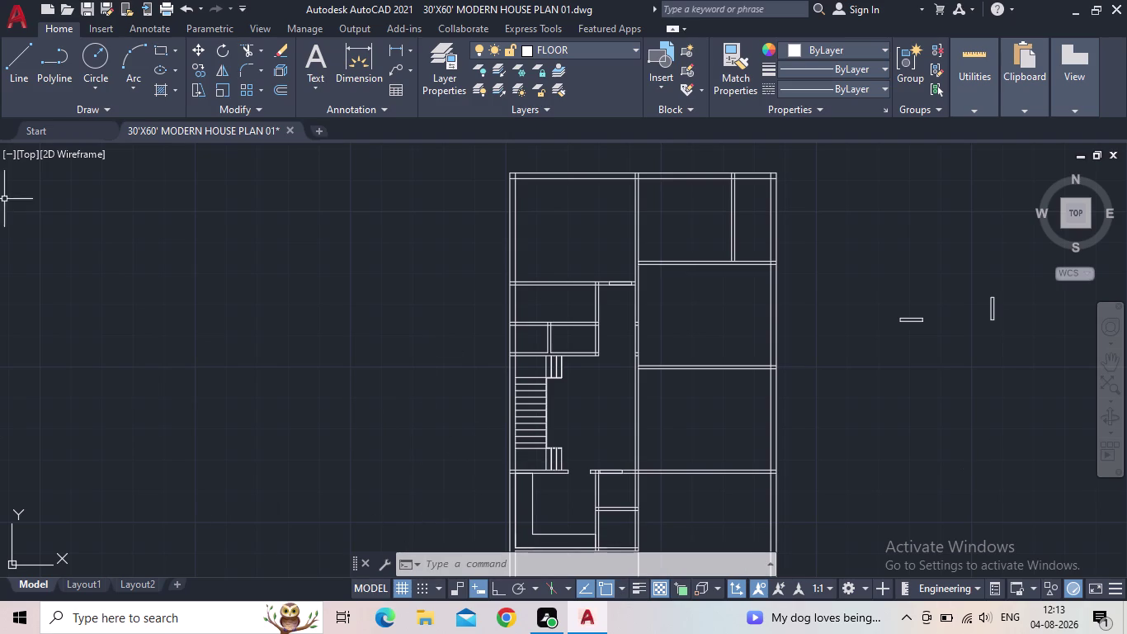
Start TRIM and fence-cut the first wall lines beside the staircase.
middle_drag(924, 348, 883, 309)
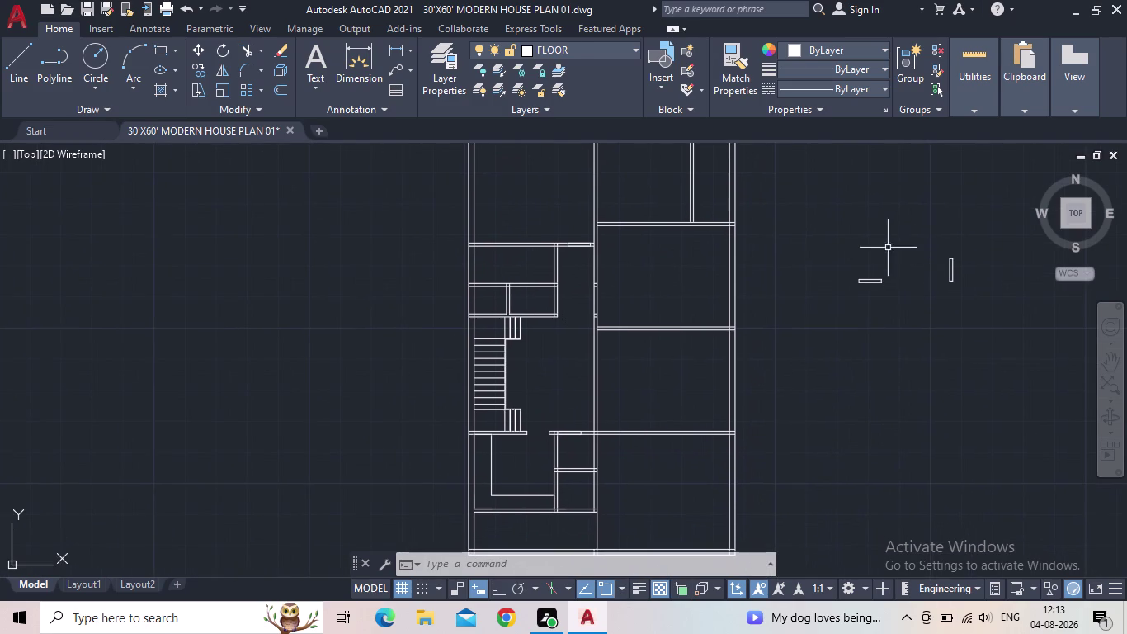
middle_drag(848, 222, 834, 355)
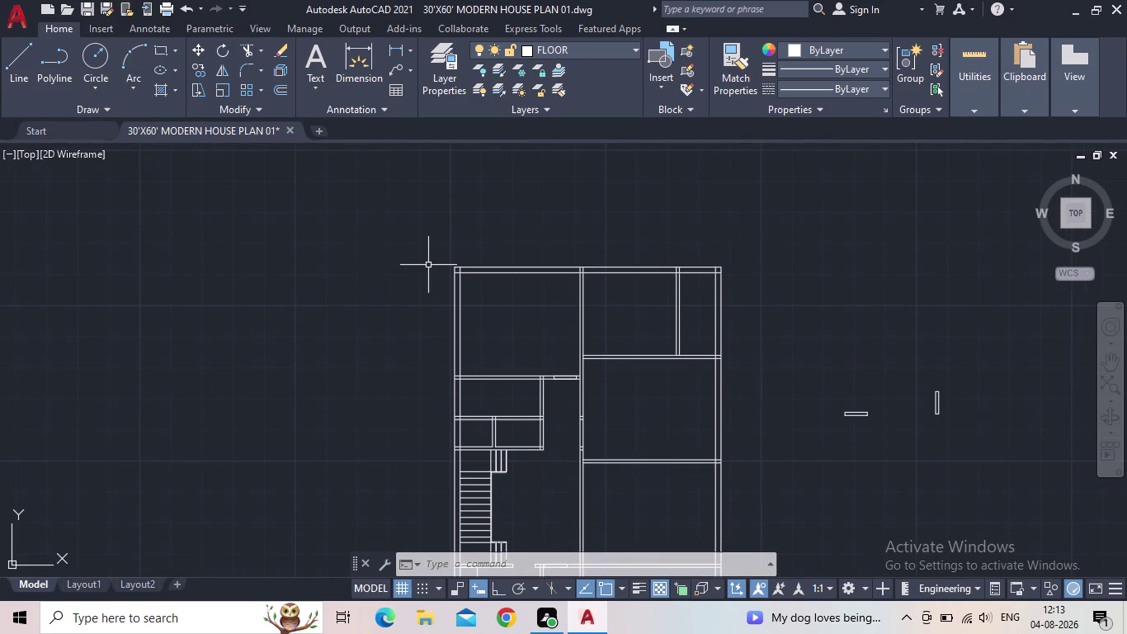
text(TR)
key(Return)
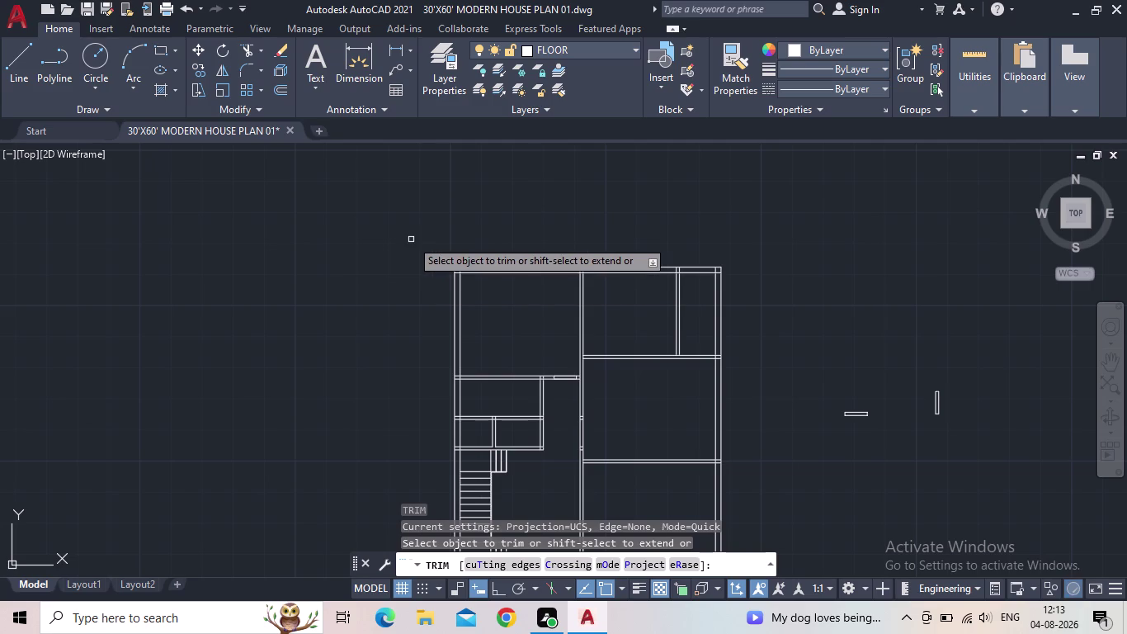
scroll(up, 3)
drag(570, 382, 570, 351)
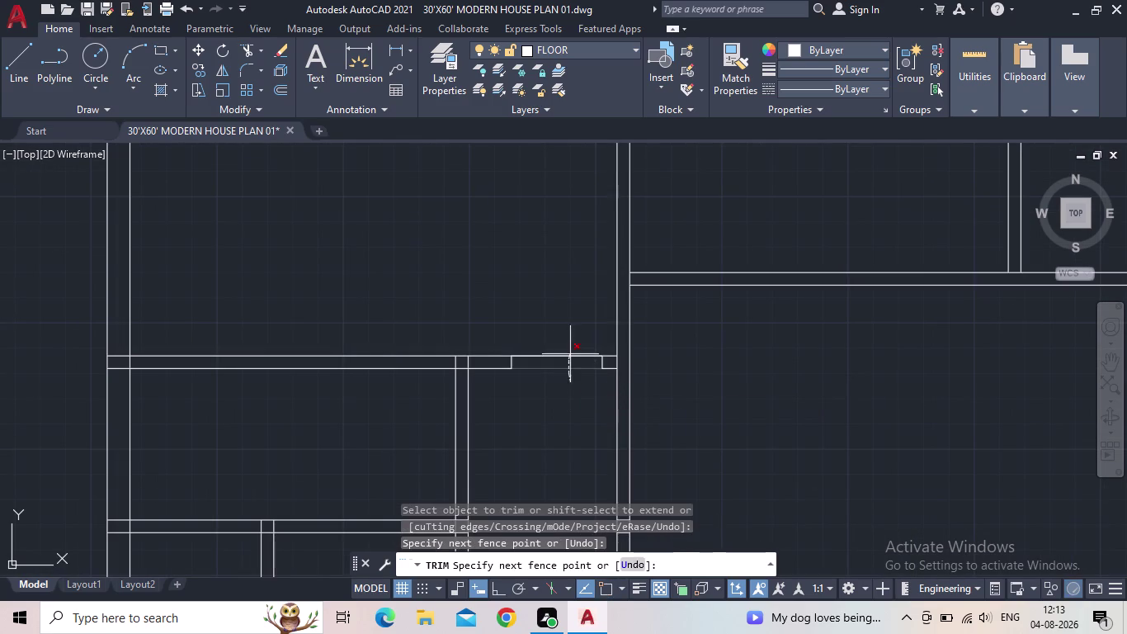
drag(570, 351, 570, 341)
middle_drag(574, 361, 589, 243)
scroll(down, 3)
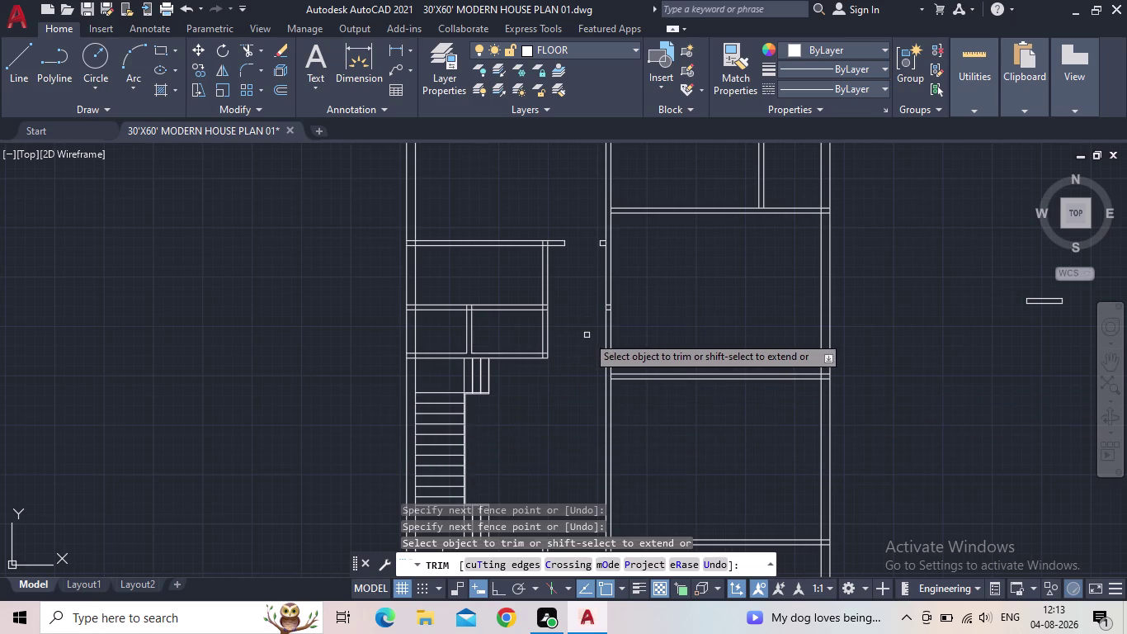
Fence-trim the remaining wall lines to open the doorway beside the staircase.
scroll(up, 3)
drag(603, 327, 648, 325)
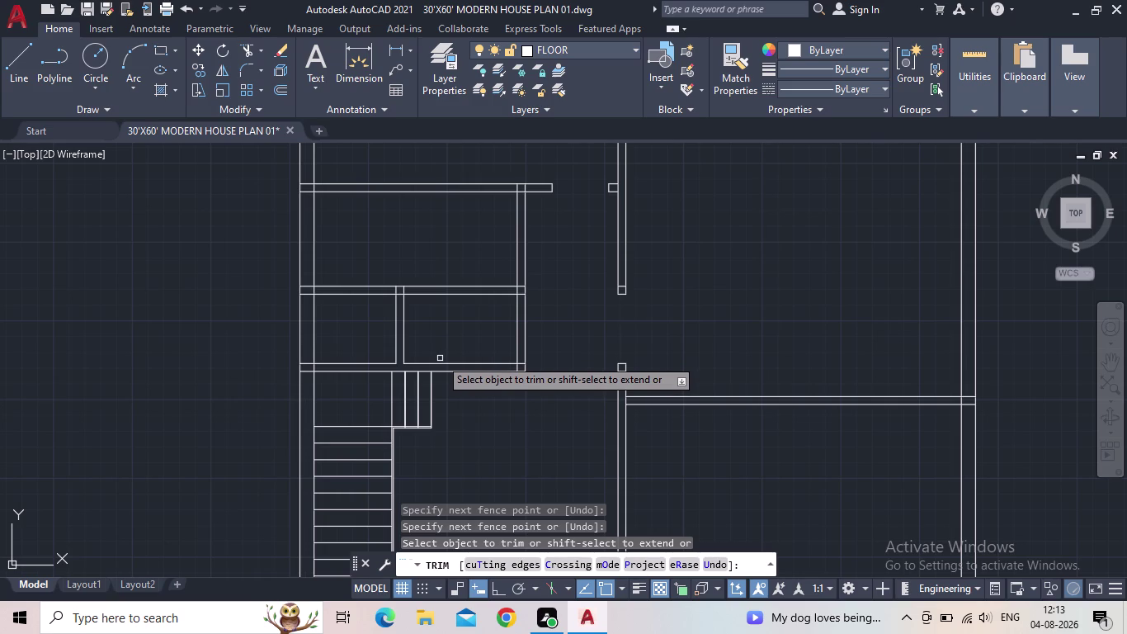
middle_drag(528, 437, 545, 427)
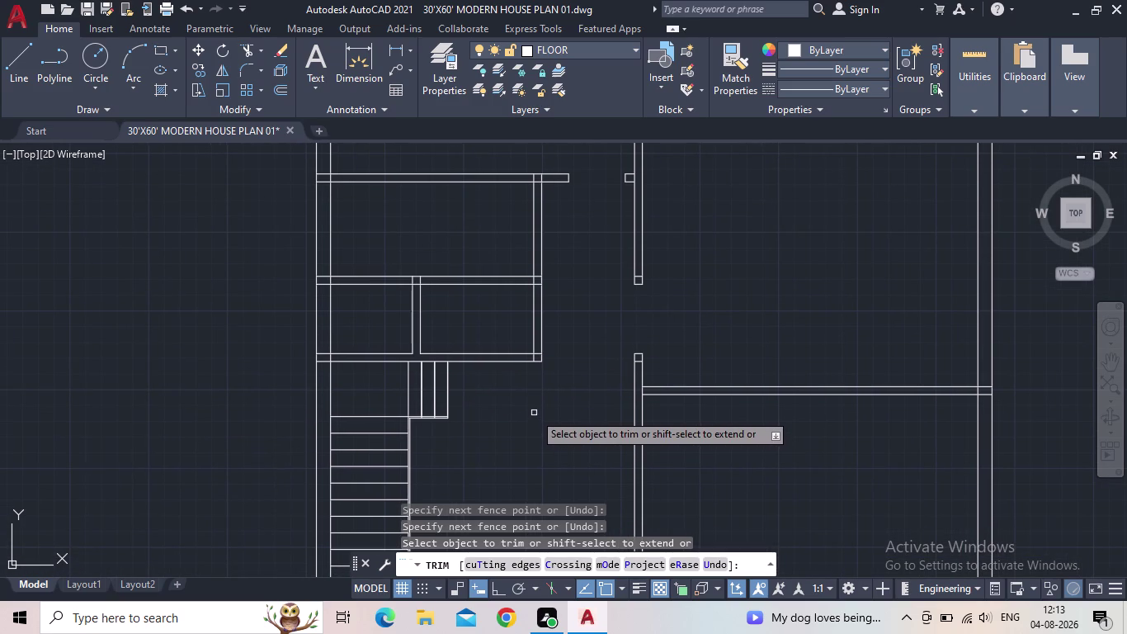
scroll(down, 3)
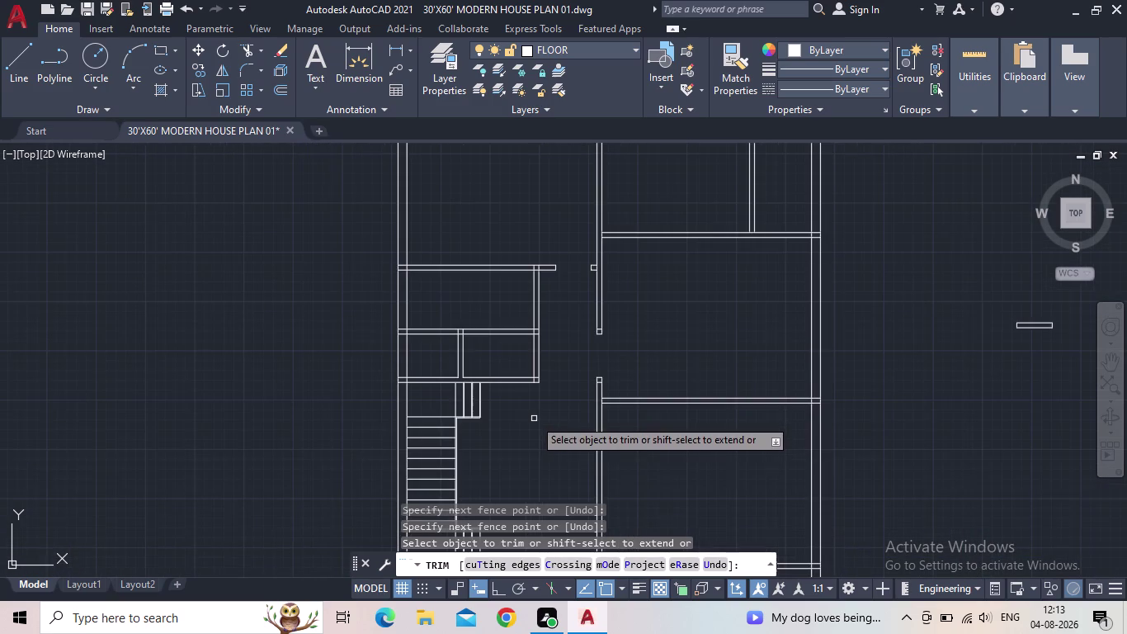
middle_drag(533, 419, 524, 442)
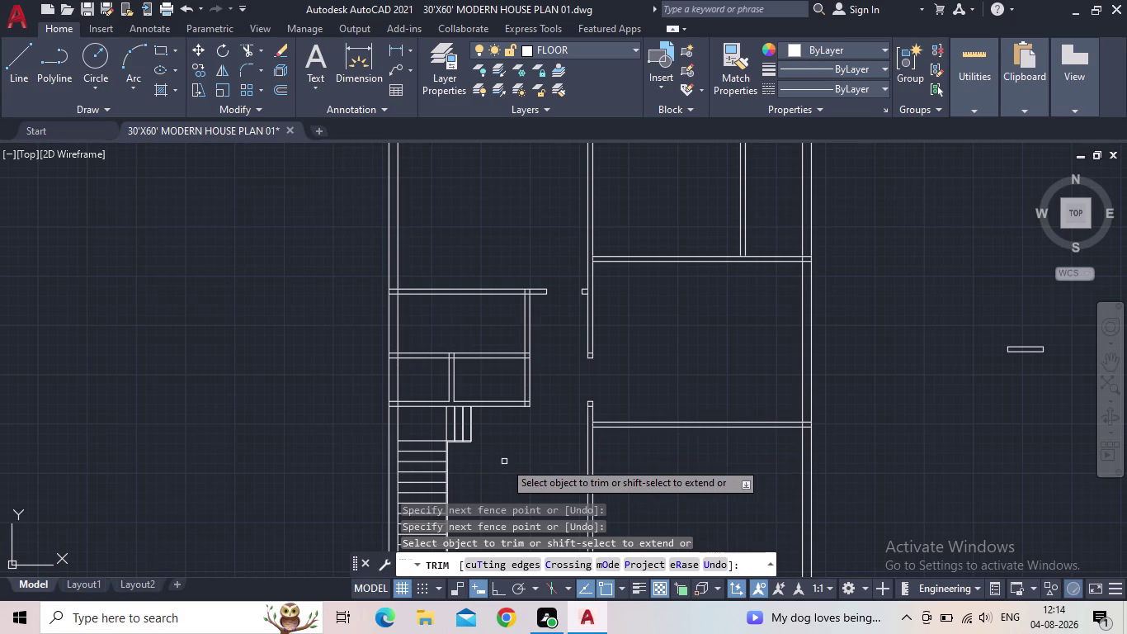
Fence-trim the wall lines near the upper rooms to open another doorway.
middle_drag(696, 371, 720, 347)
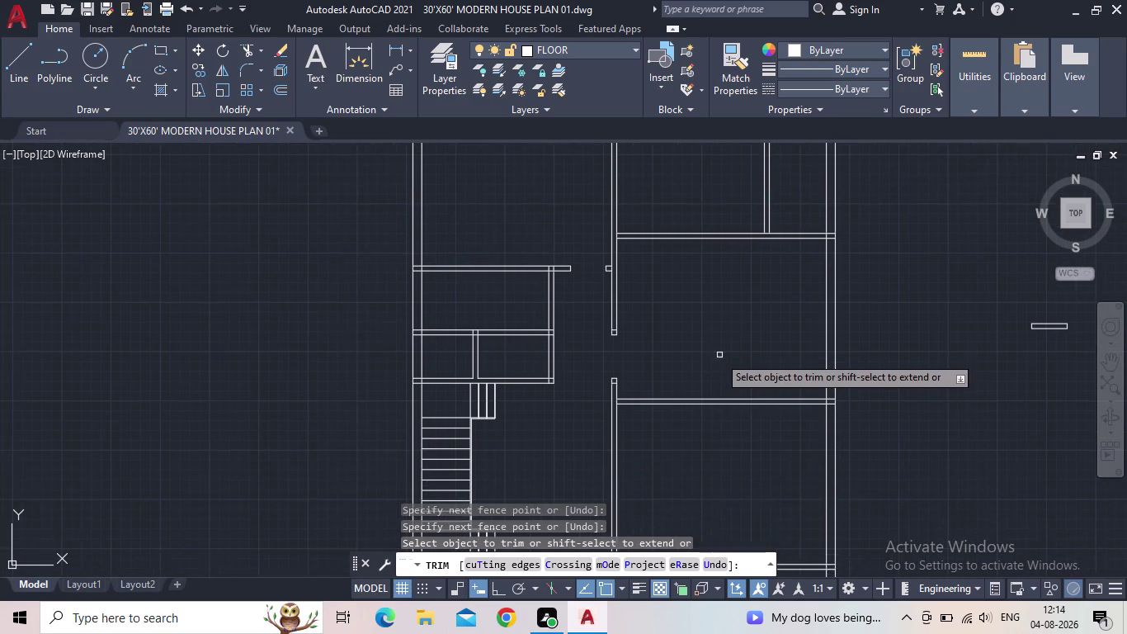
scroll(up, 3)
middle_drag(716, 331, 741, 431)
scroll(down, 3)
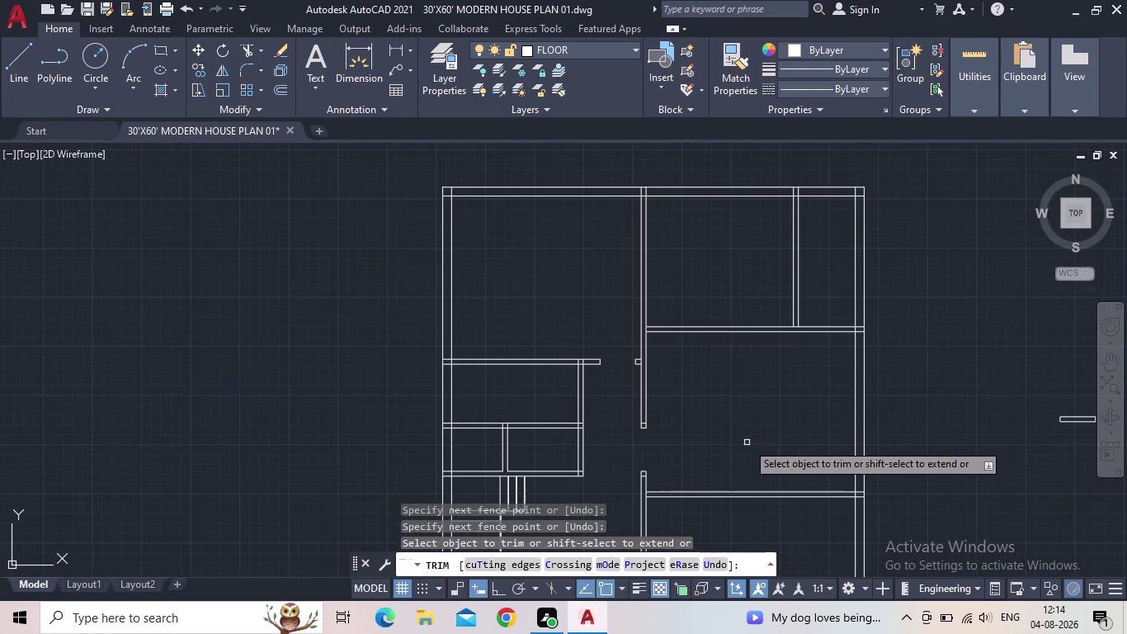
middle_drag(761, 439, 809, 376)
middle_drag(663, 442, 737, 325)
middle_drag(739, 404, 726, 249)
scroll(up, 3)
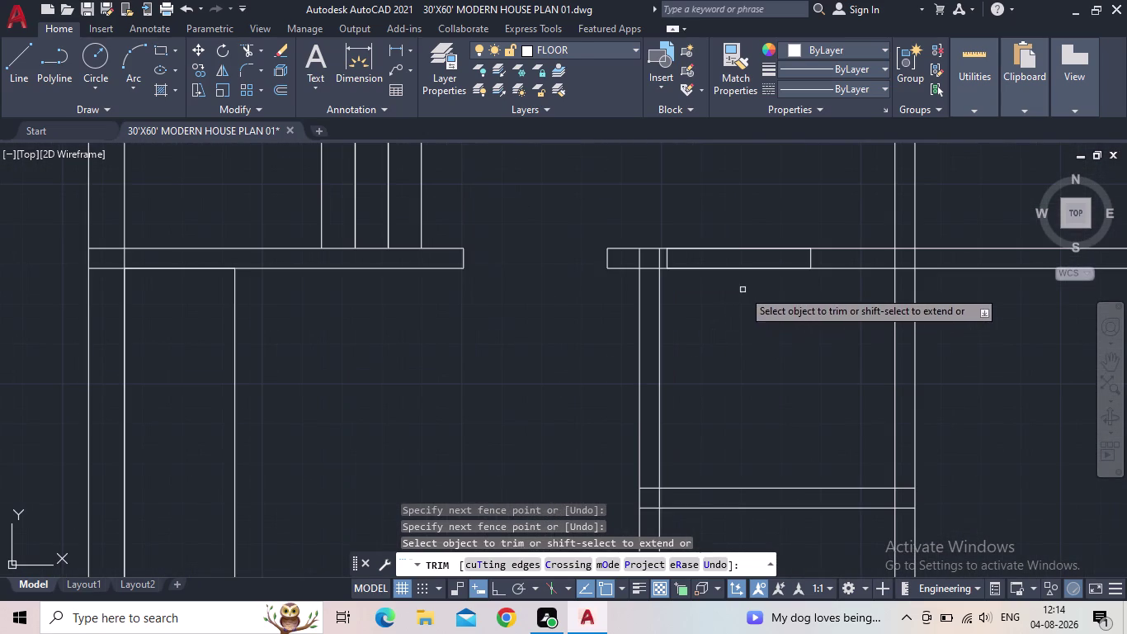
drag(744, 290, 736, 229)
scroll(down, 3)
scroll(down, 3)
Pan across the central rooms to the lower walls below the staircase.
middle_drag(593, 343, 568, 380)
middle_drag(570, 405, 639, 467)
middle_drag(656, 328, 658, 422)
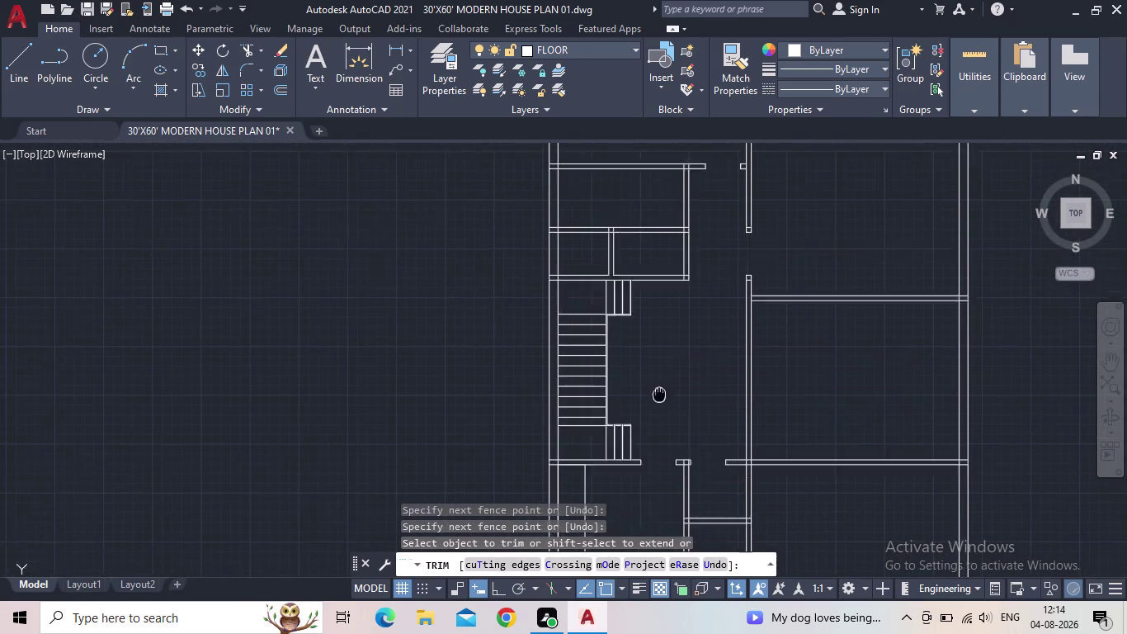
middle_drag(658, 422, 665, 469)
middle_drag(725, 289, 686, 390)
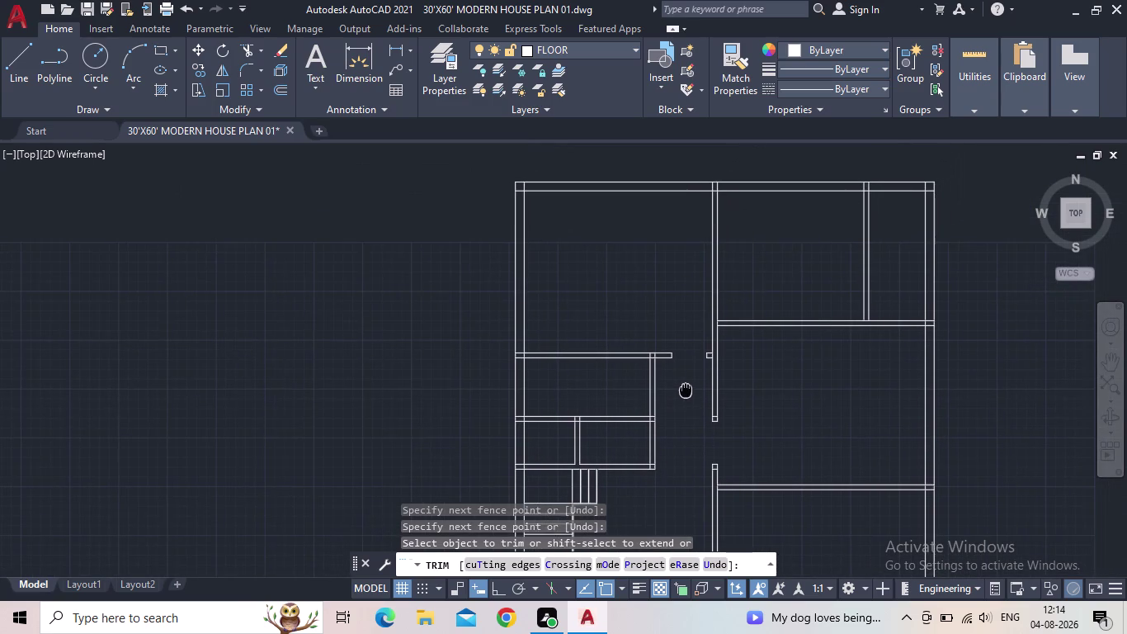
middle_drag(685, 390, 683, 393)
middle_drag(811, 395, 820, 283)
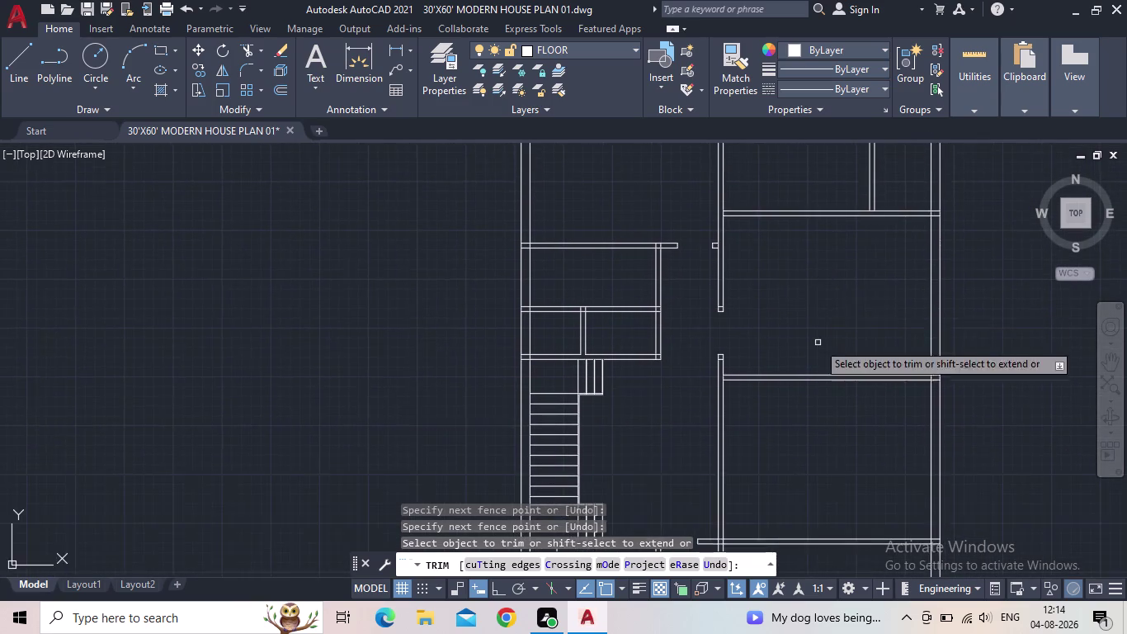
middle_drag(818, 341, 833, 301)
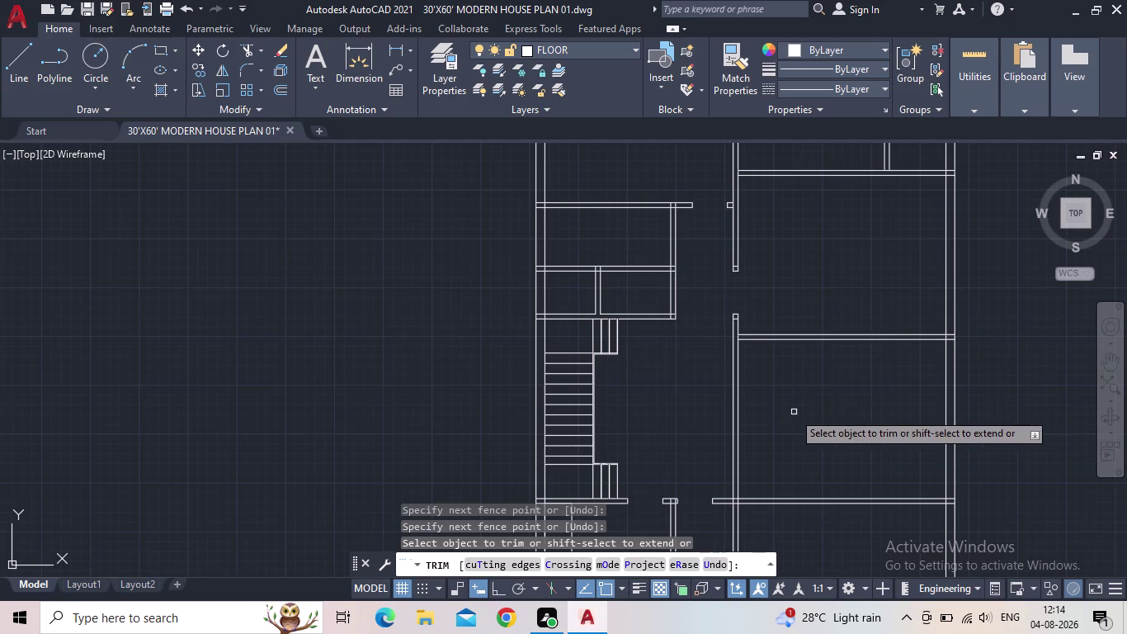
middle_drag(836, 397, 891, 376)
scroll(down, 3)
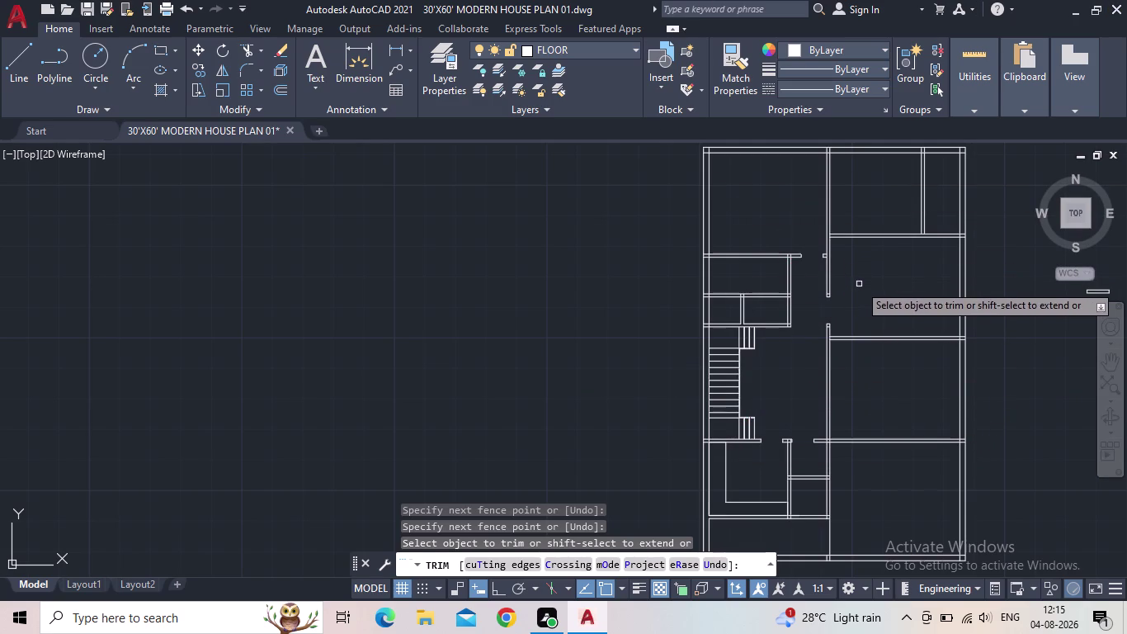
End TRIM and bring the loose rectangles right of the plan into view.
middle_drag(873, 278, 831, 332)
middle_drag(850, 328, 783, 280)
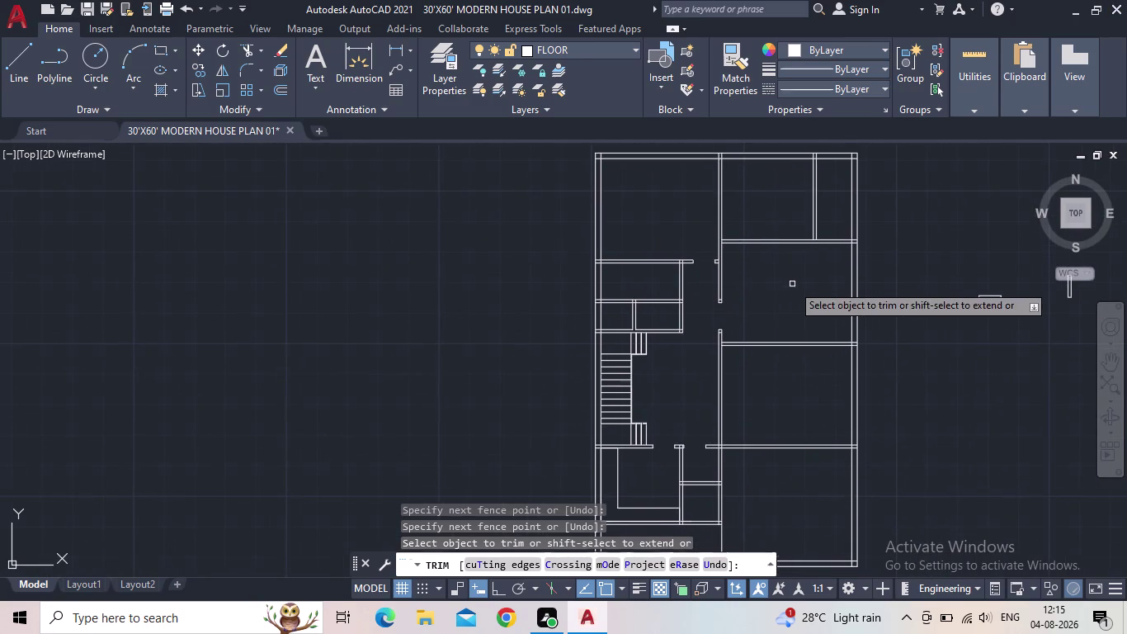
middle_click(789, 278)
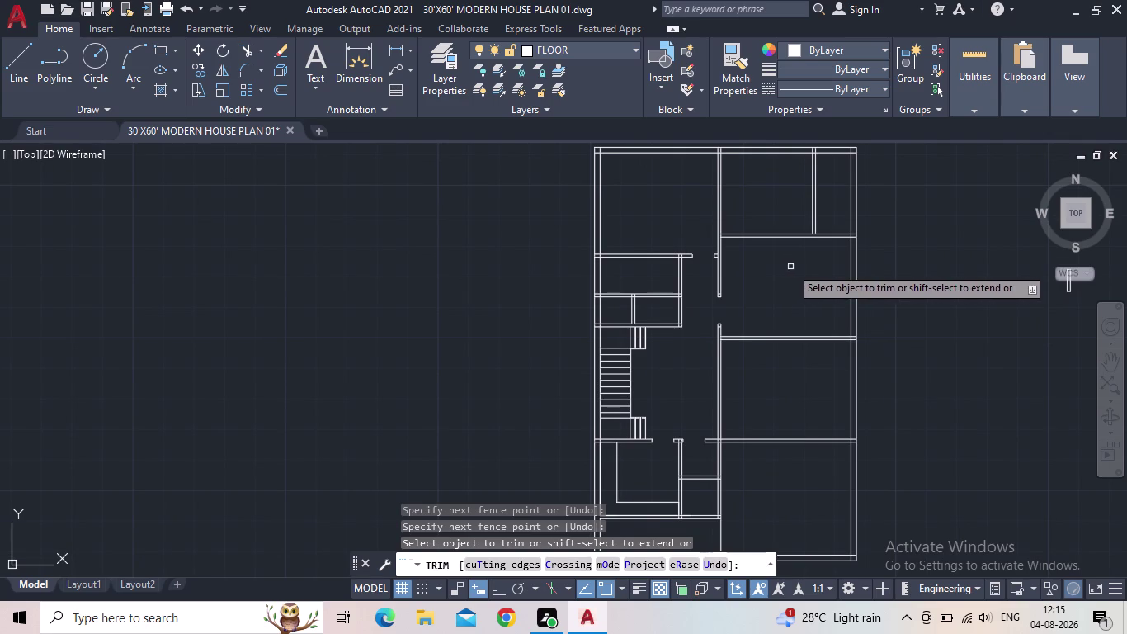
middle_drag(791, 268, 767, 279)
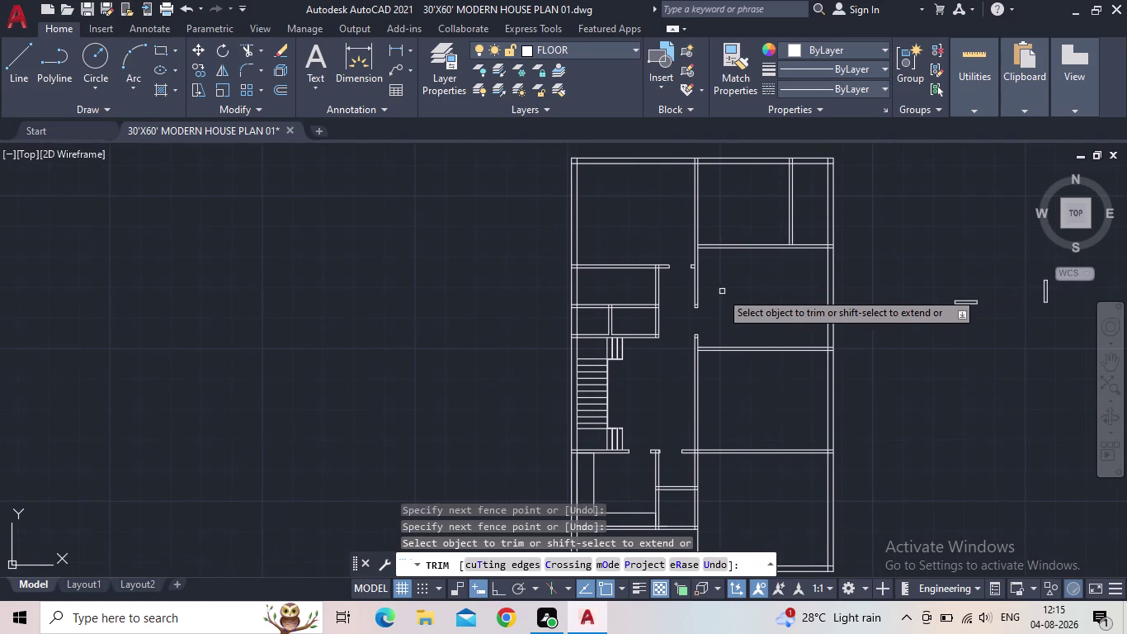
scroll(up, 3)
middle_drag(765, 289, 723, 277)
middle_drag(744, 295, 742, 283)
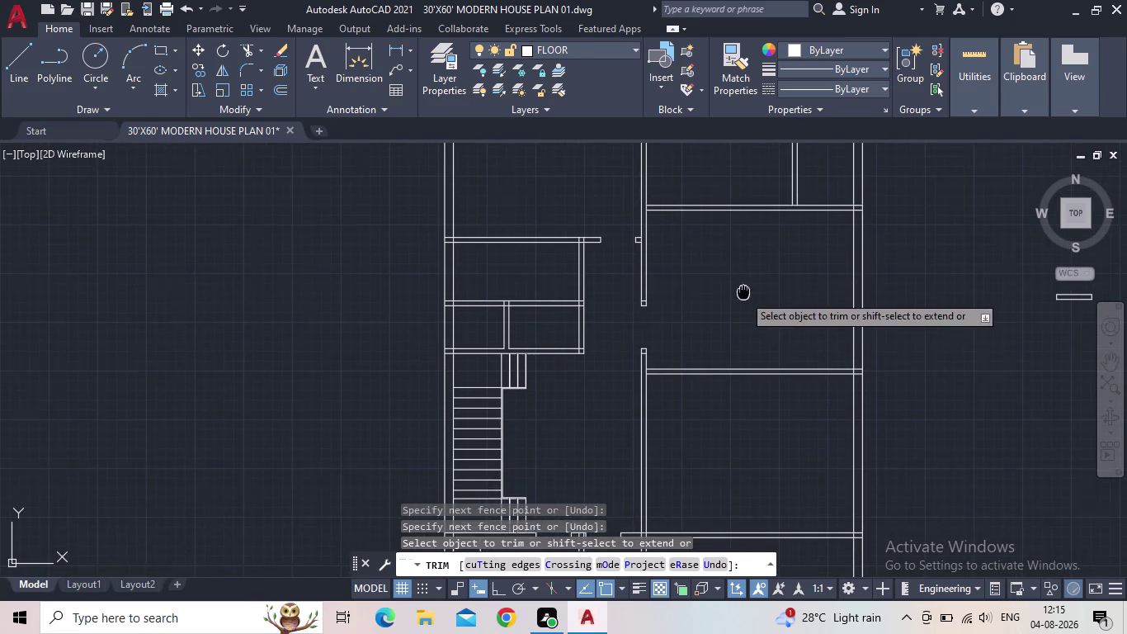
middle_drag(741, 283, 731, 247)
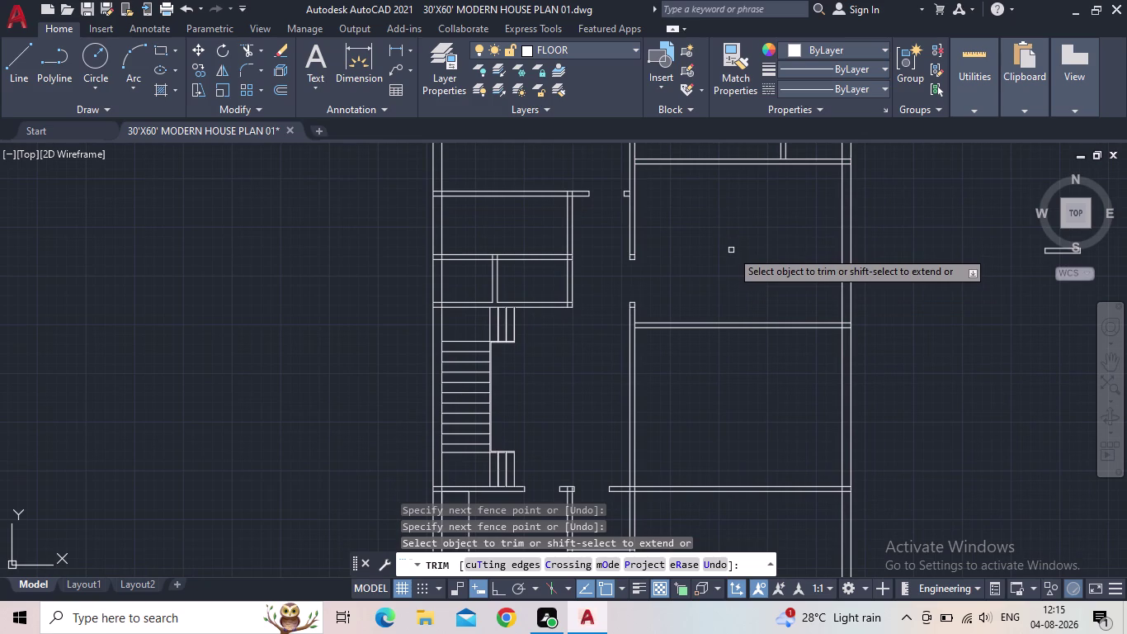
middle_drag(733, 249, 721, 295)
scroll(down, 3)
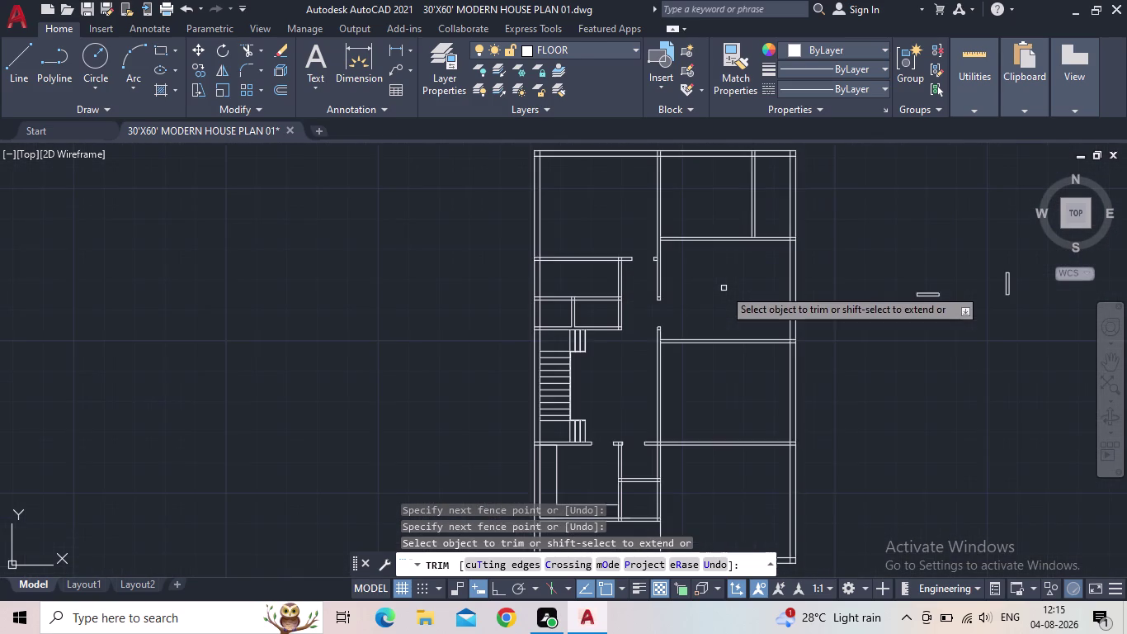
middle_drag(724, 288, 684, 279)
scroll(up, 3)
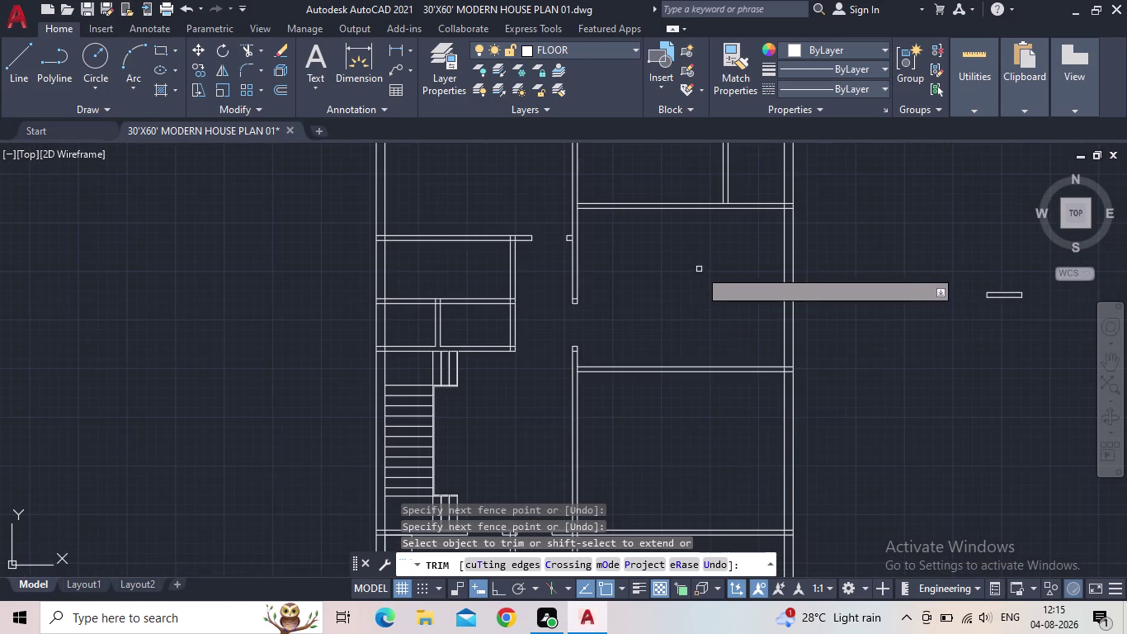
middle_drag(993, 314, 933, 357)
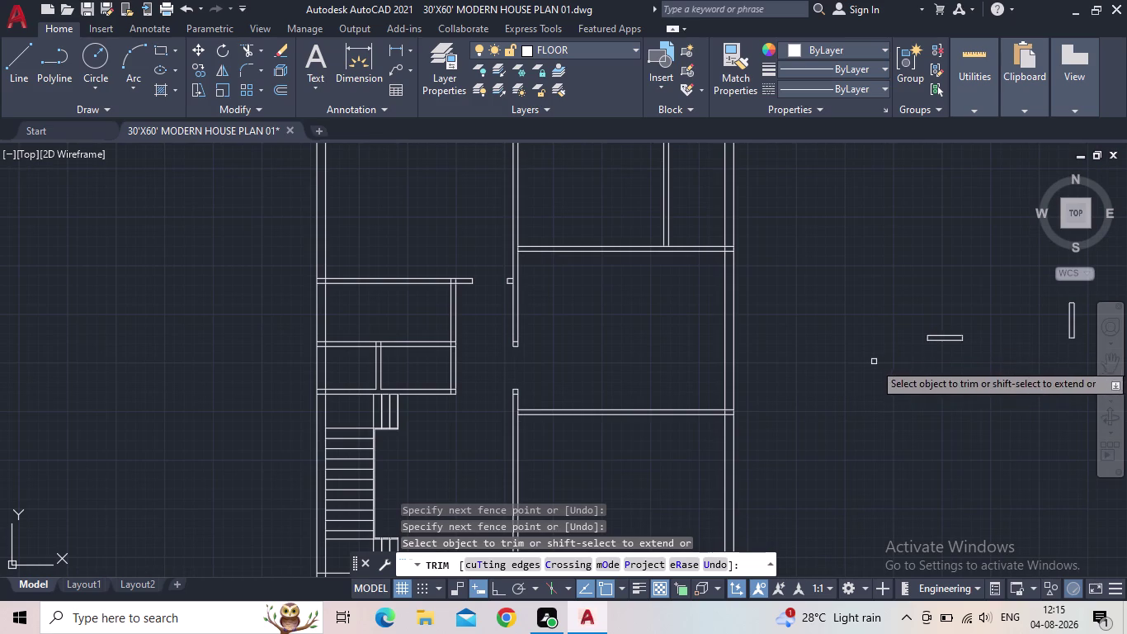
key(Escape)
middle_drag(939, 376, 787, 356)
Select the small upright rectangle and copy it from a base point.
drag(972, 345, 926, 306)
click(878, 238)
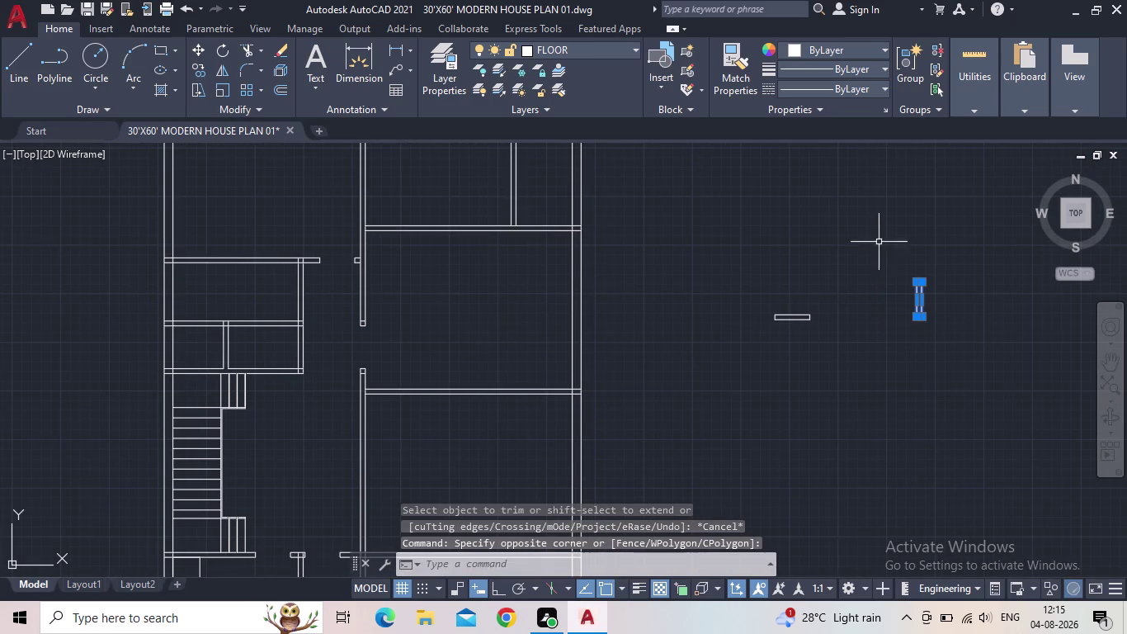
key(c)
key(o)
key(Return)
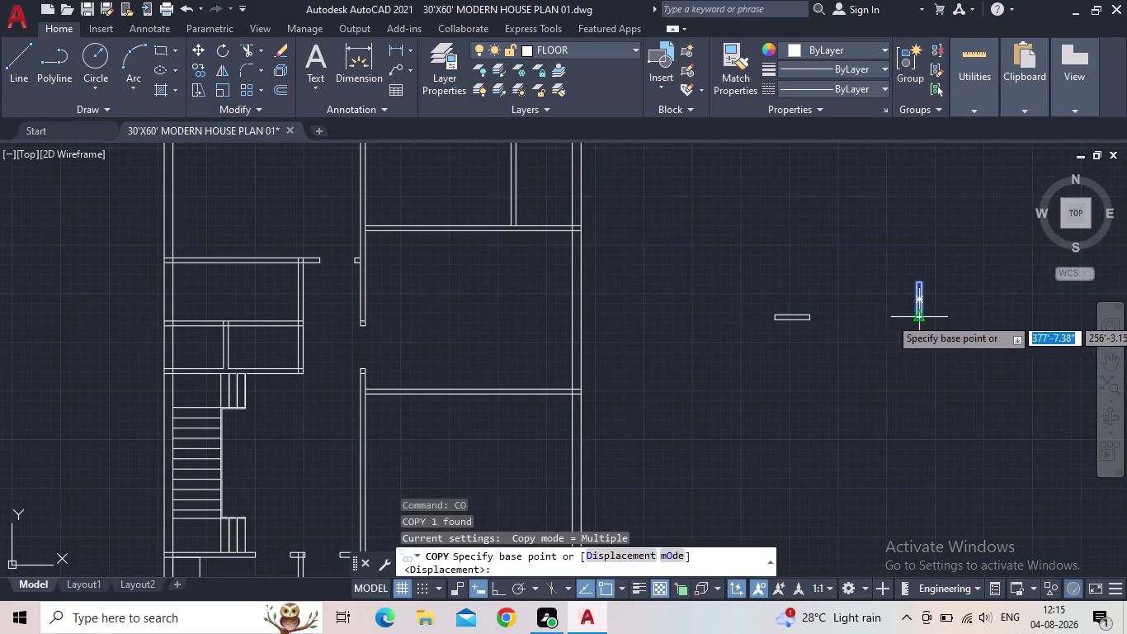
click(919, 317)
Place the copy in the wall opening, end COPY, and view the whole plan.
middle_drag(709, 377, 891, 287)
scroll(down, 3)
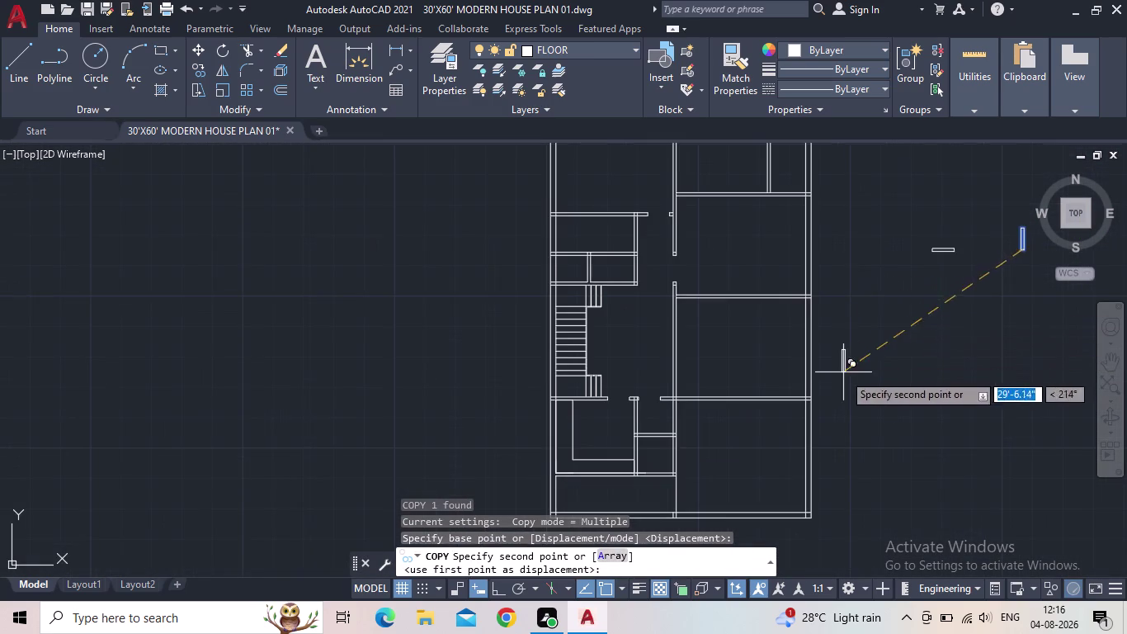
middle_drag(843, 375, 864, 339)
scroll(up, 3)
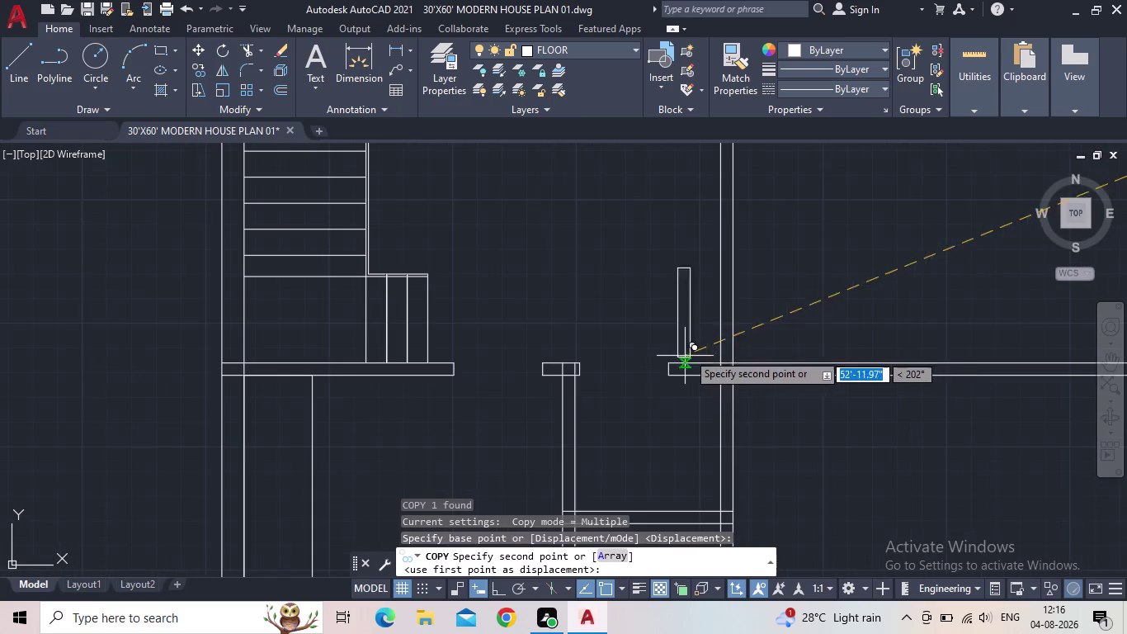
scroll(up, 3)
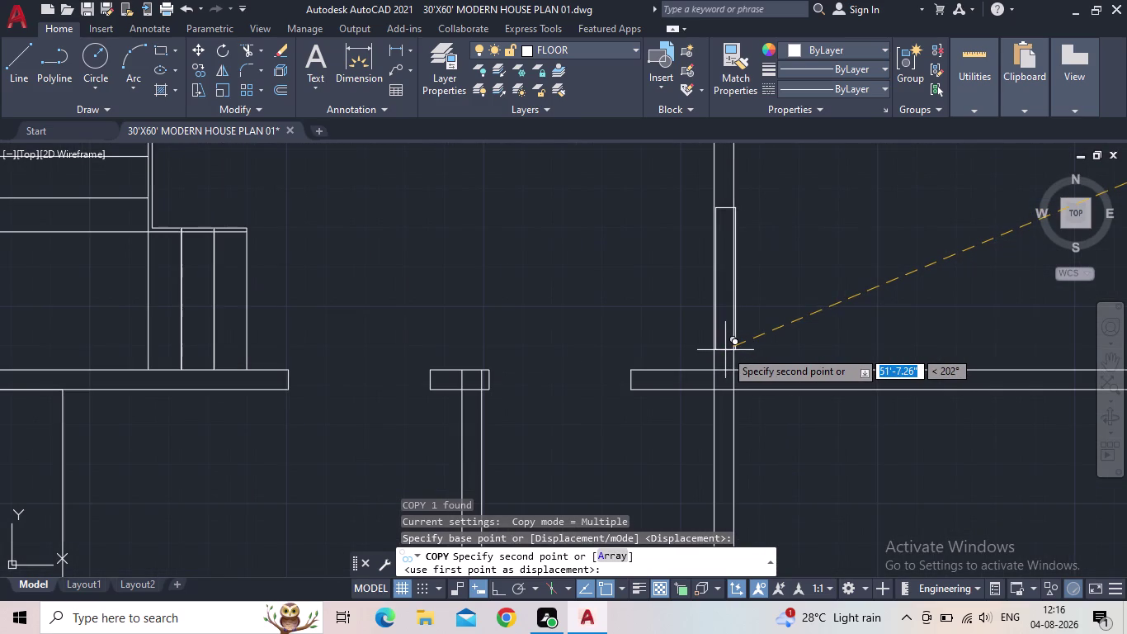
click(724, 350)
middle_drag(881, 334, 774, 363)
scroll(down, 3)
key(Escape)
middle_drag(985, 372, 915, 368)
middle_drag(934, 378, 802, 363)
scroll(down, 3)
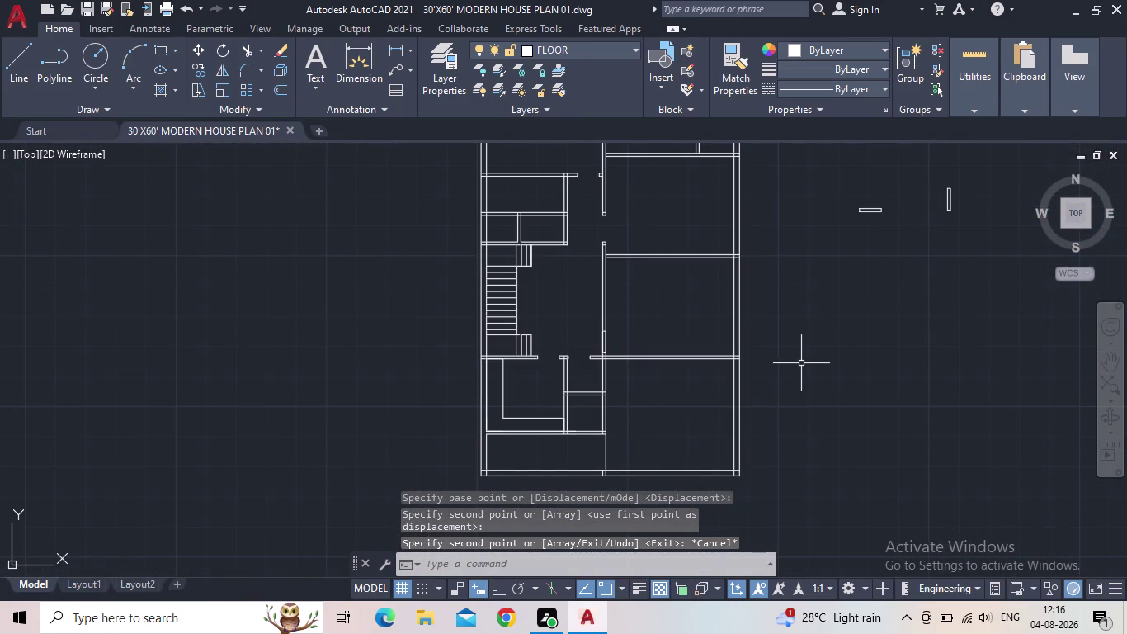
Draw a 5" by 5' rectangle beside the floor plan.
key(r)
key(e)
key(c)
click(883, 398)
drag(865, 320, 882, 336)
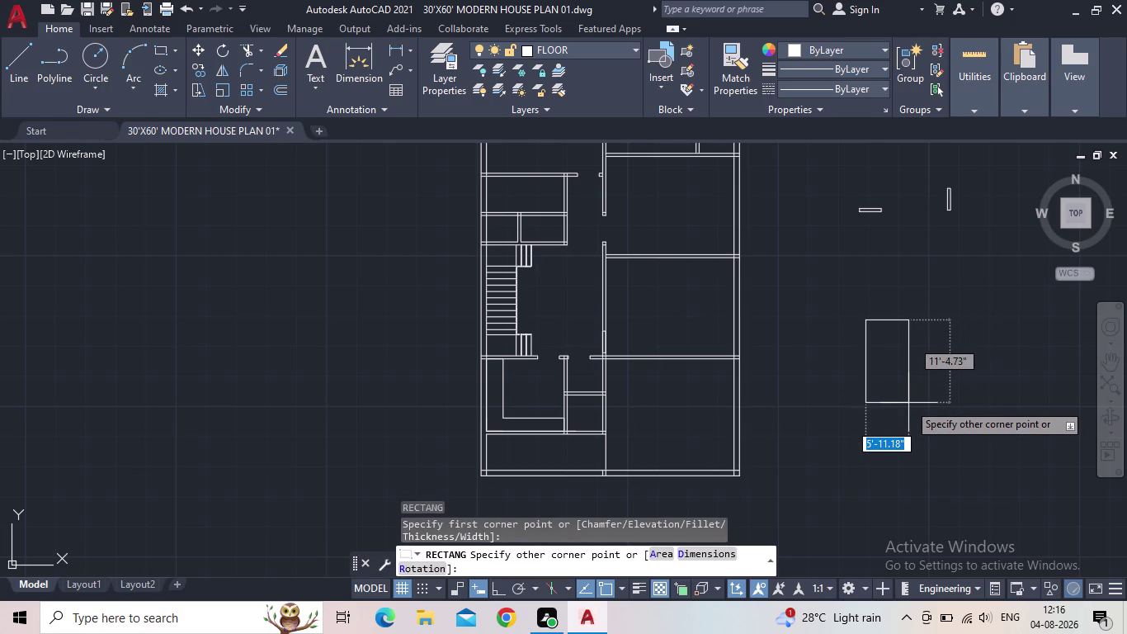
key(d)
key(Return)
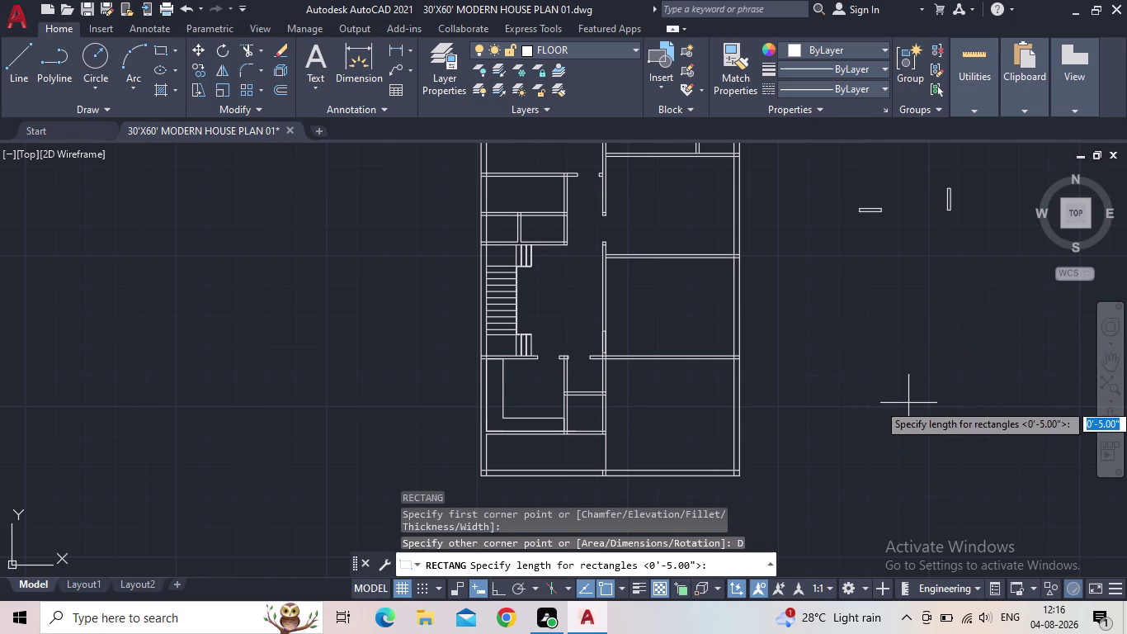
text(5")
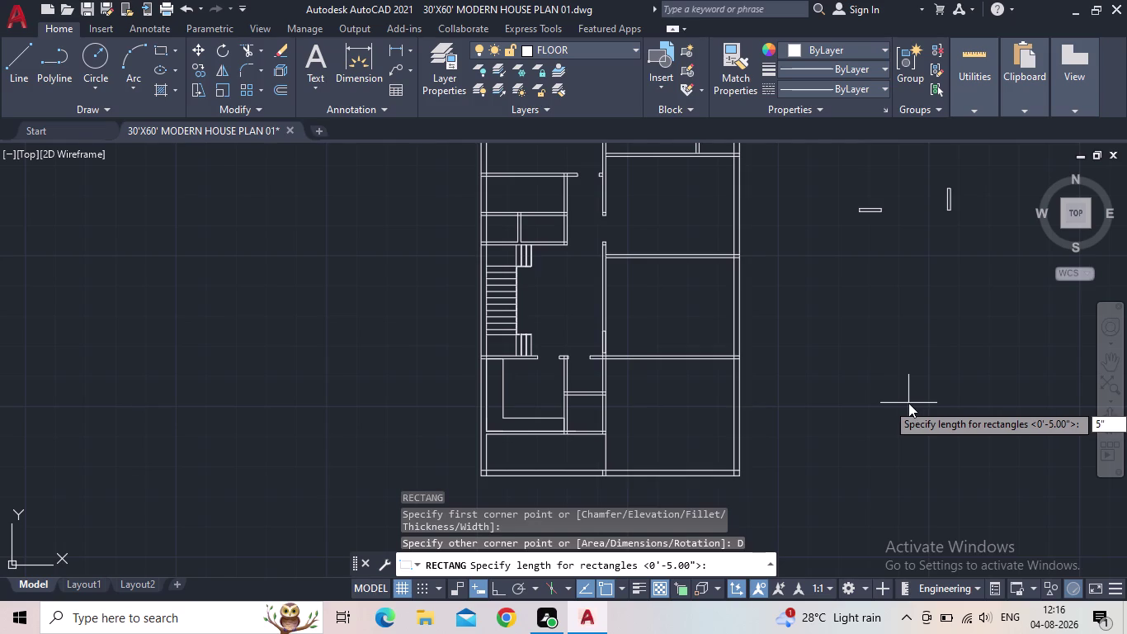
key(Return)
text(5')
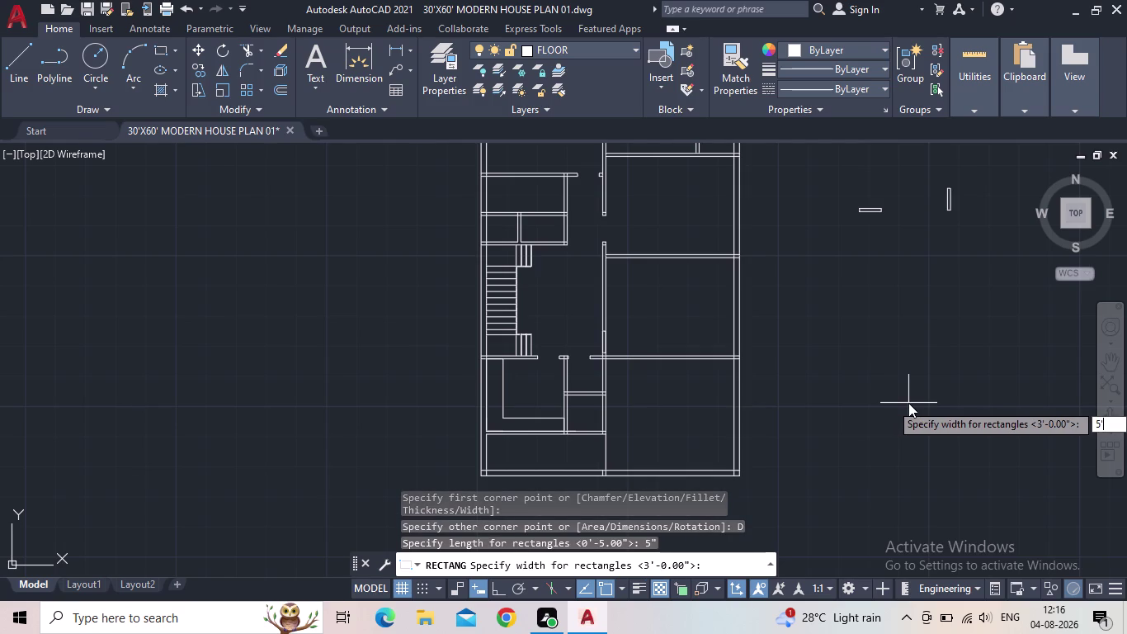
key(Return)
click(905, 410)
key(Escape)
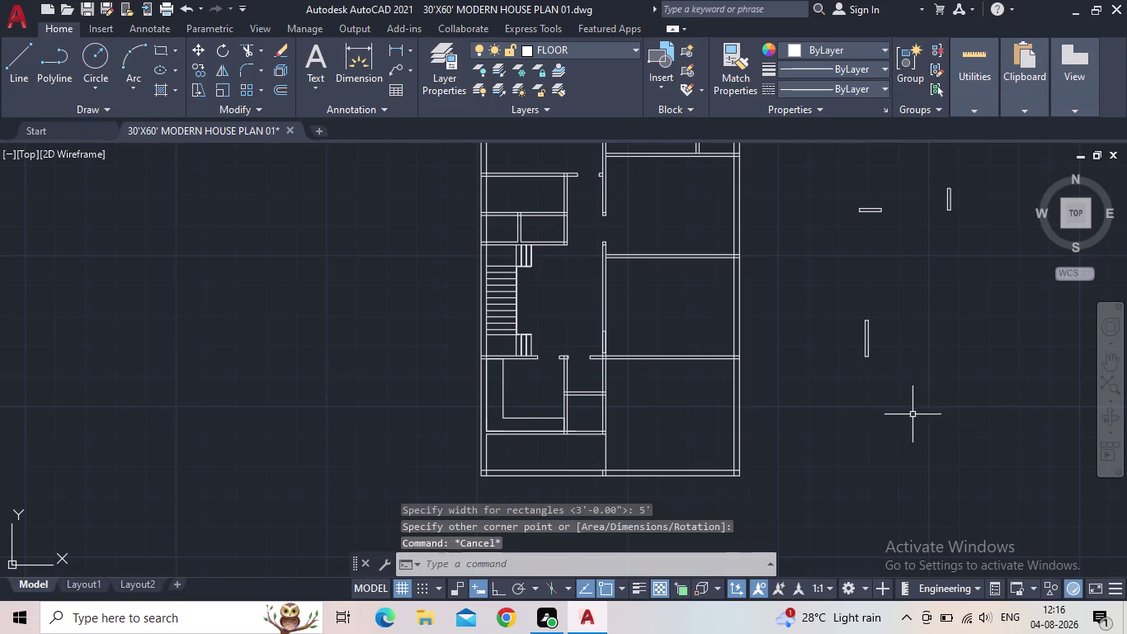
Rotate the new rectangle 90° about its lower end so it lies horizontally.
drag(917, 411, 879, 357)
click(833, 289)
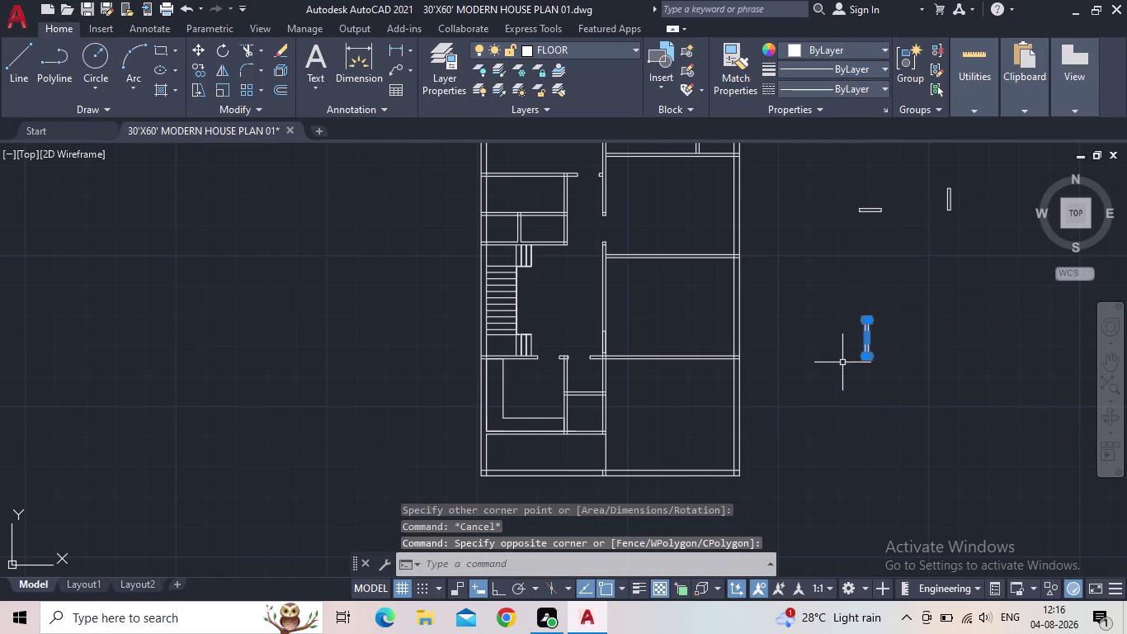
key(r)
key(o)
key(Return)
click(870, 355)
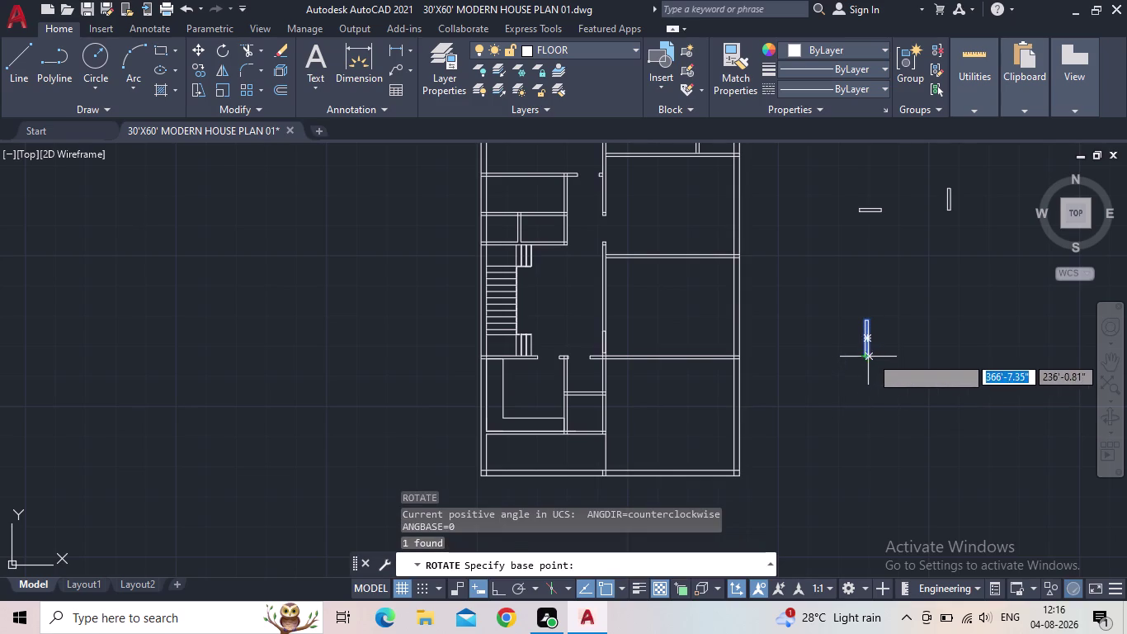
click(493, 589)
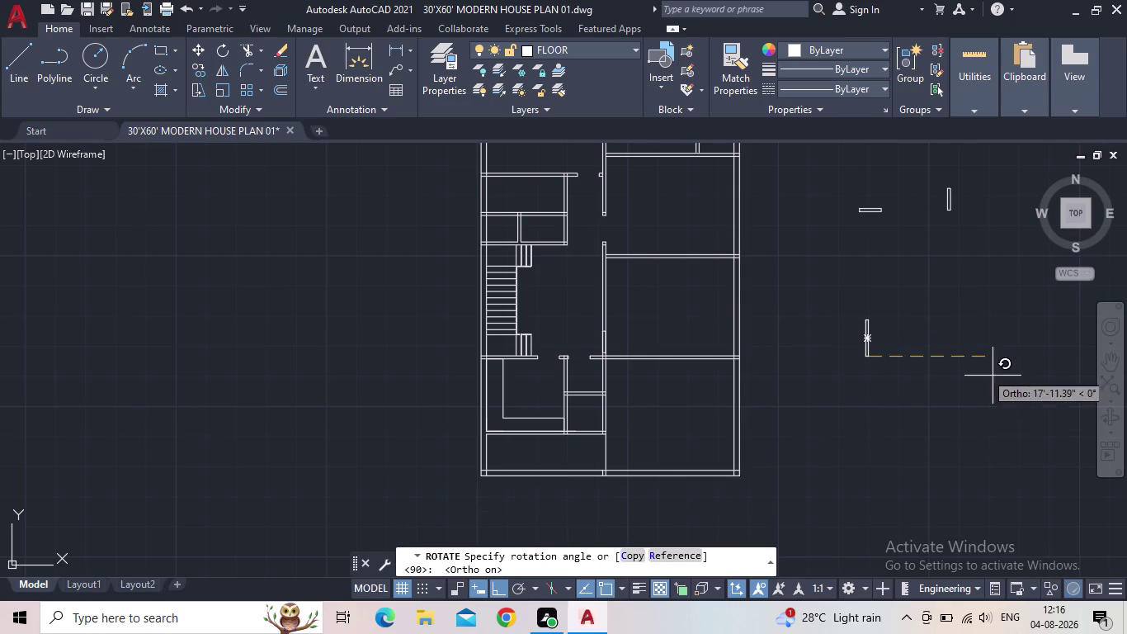
click(854, 310)
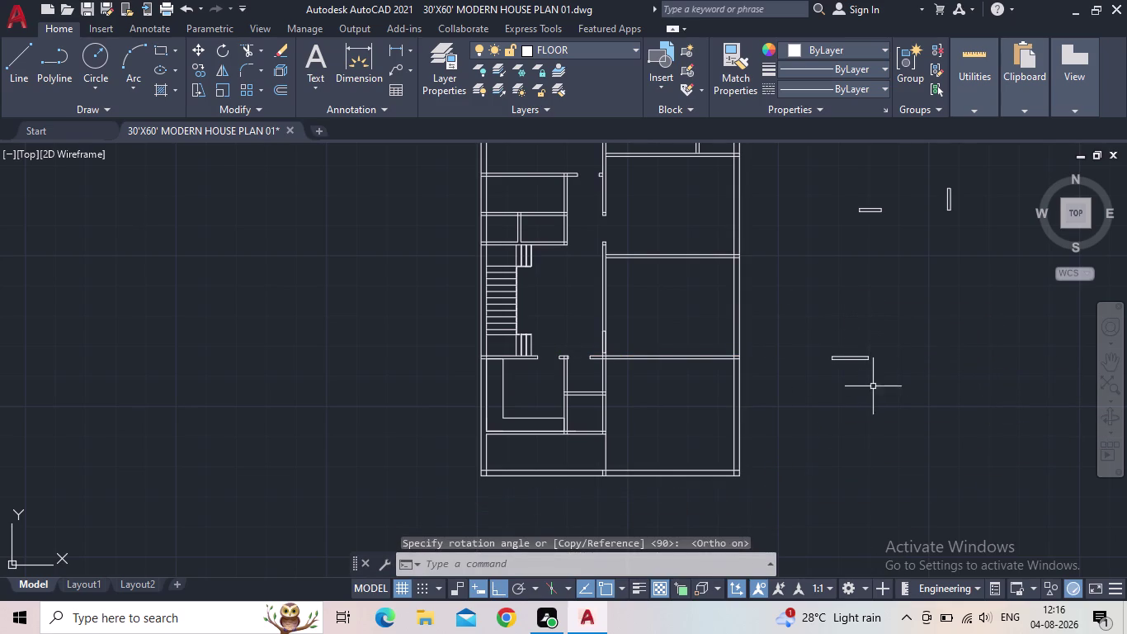
Select the horizontal rectangle and copy it from its right end.
key(Escape)
drag(890, 384, 846, 373)
drag(802, 325, 810, 328)
key(c)
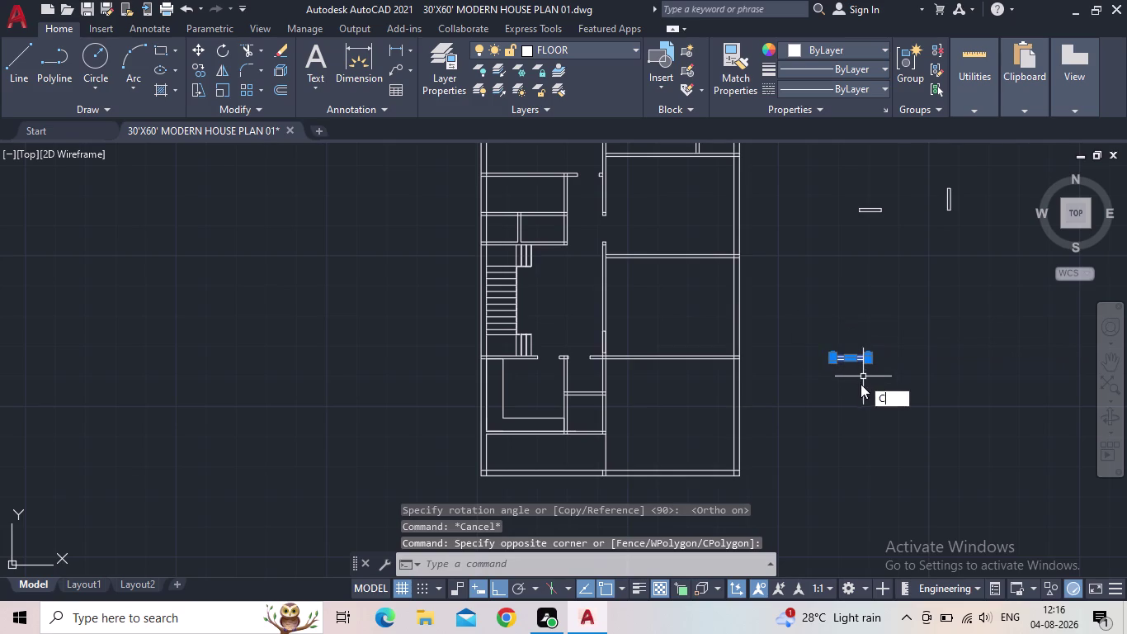
key(o)
key(Return)
scroll(up, 3)
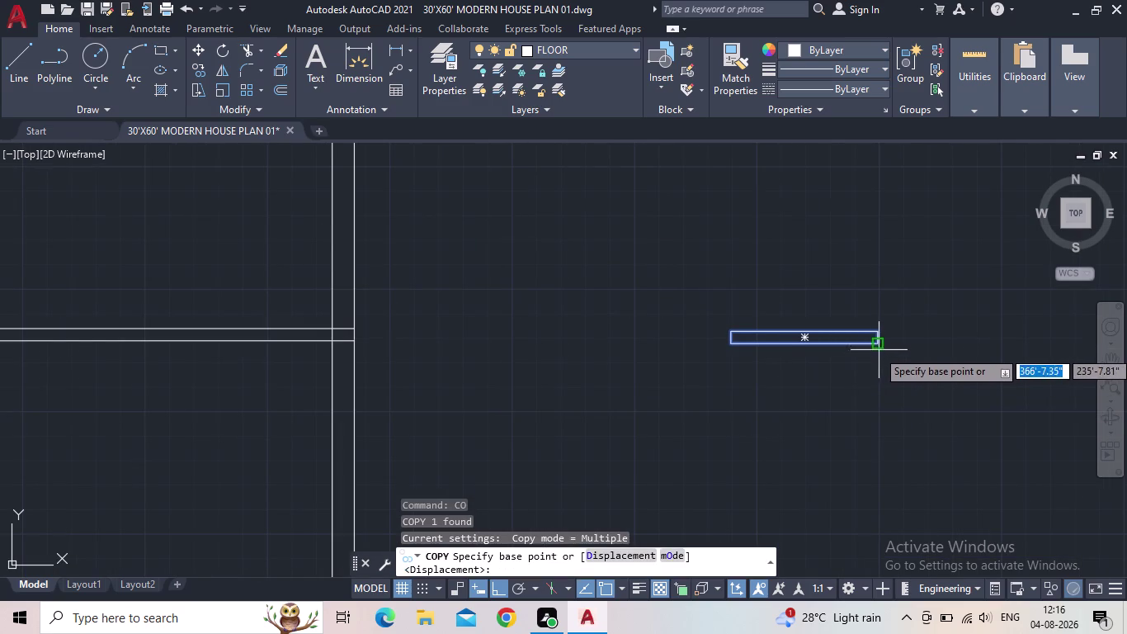
click(733, 344)
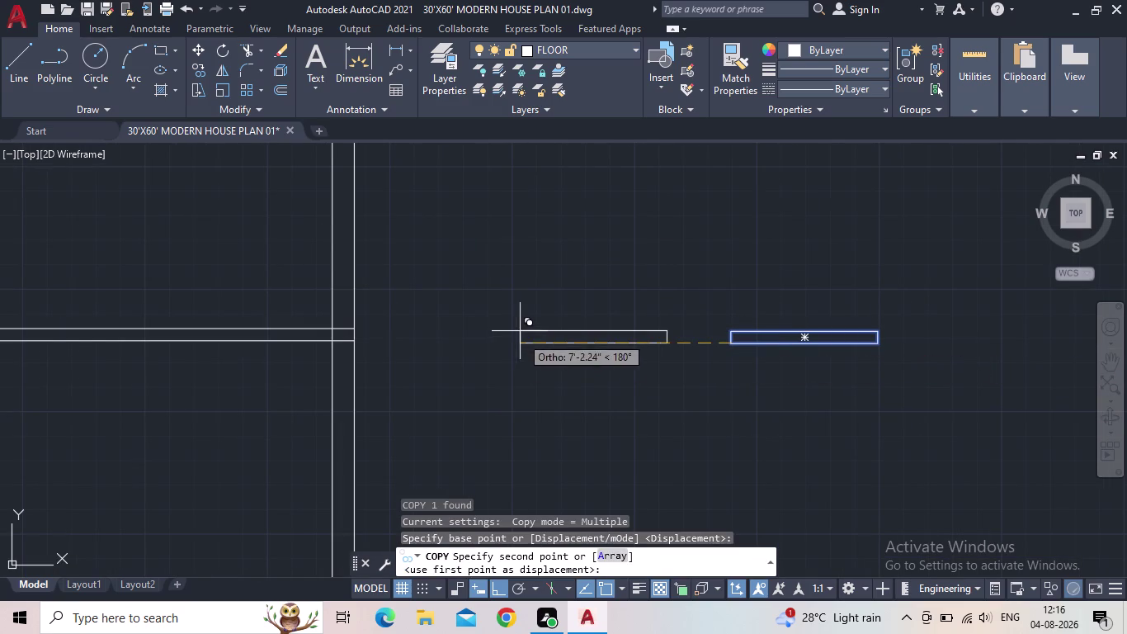
click(494, 591)
Place the copy into the horizontal wall, then restart TRIM.
middle_drag(424, 302, 706, 302)
scroll(down, 3)
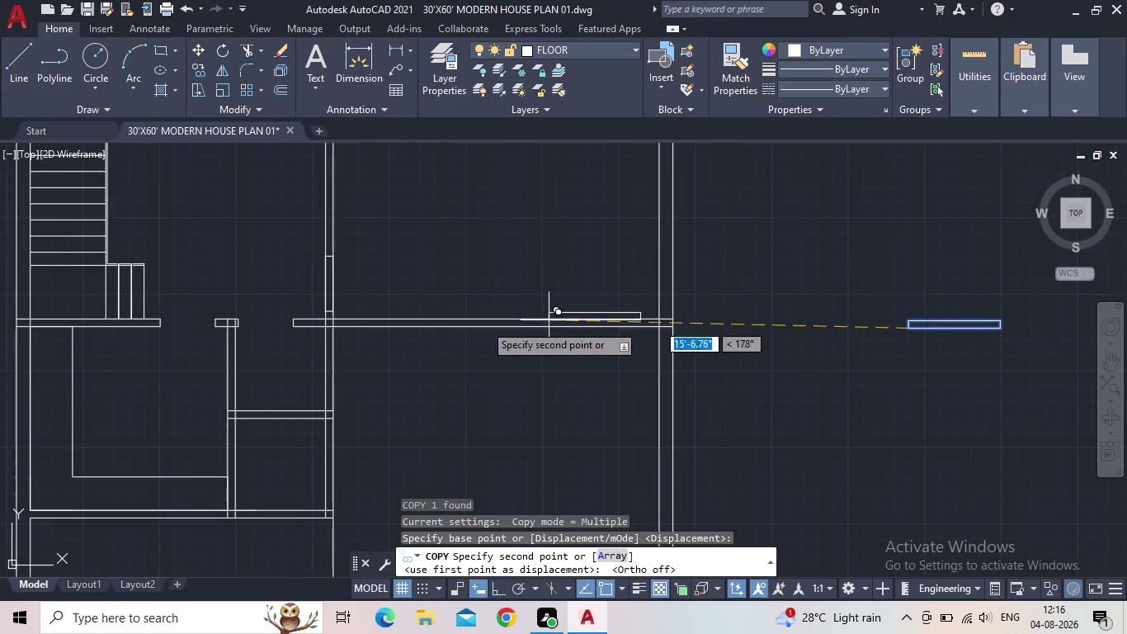
scroll(up, 3)
middle_drag(359, 326, 554, 248)
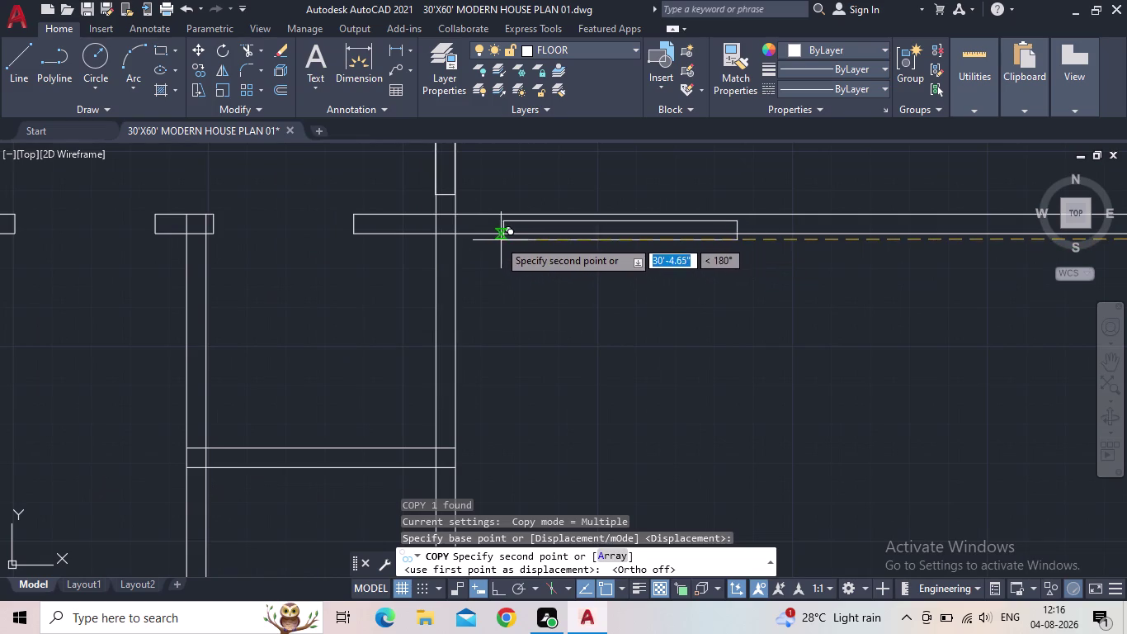
scroll(up, 3)
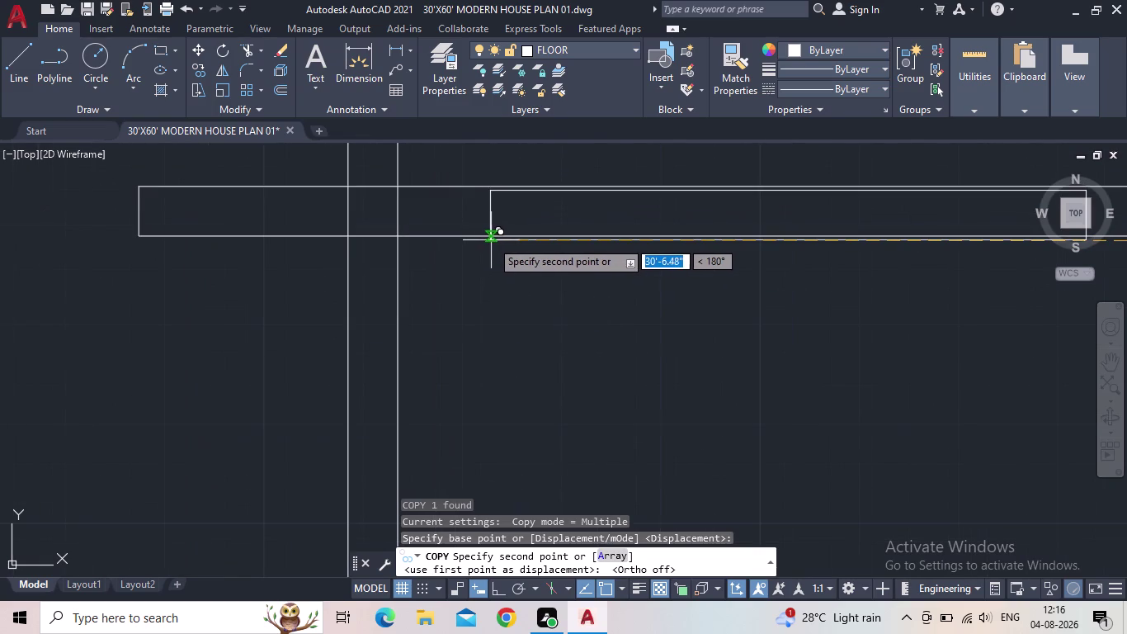
scroll(down, 3)
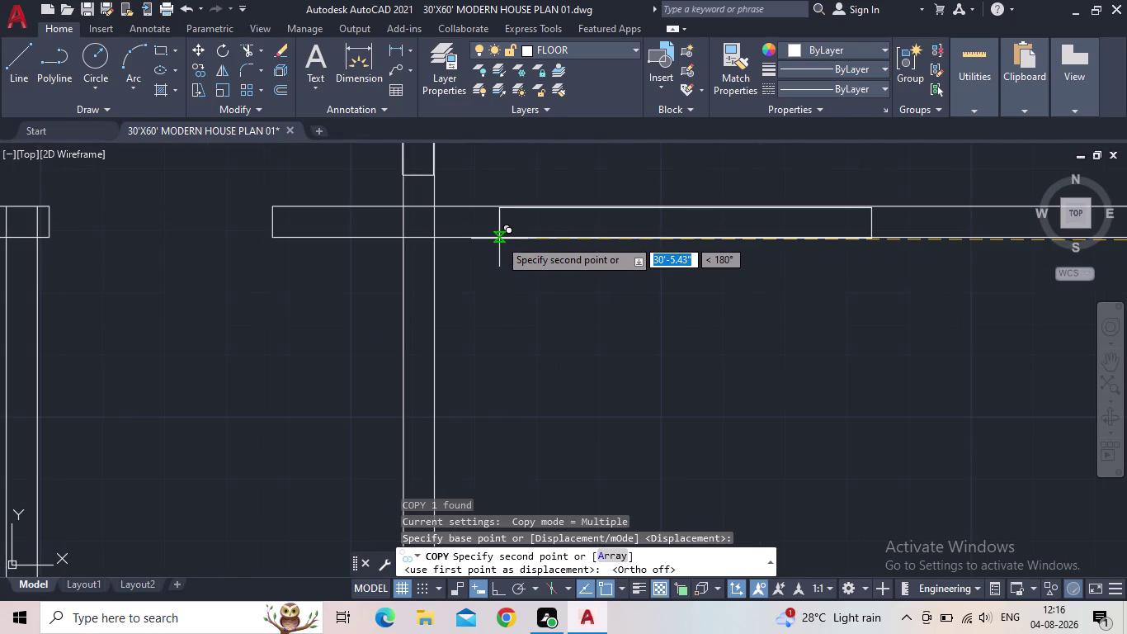
click(500, 237)
key(Escape)
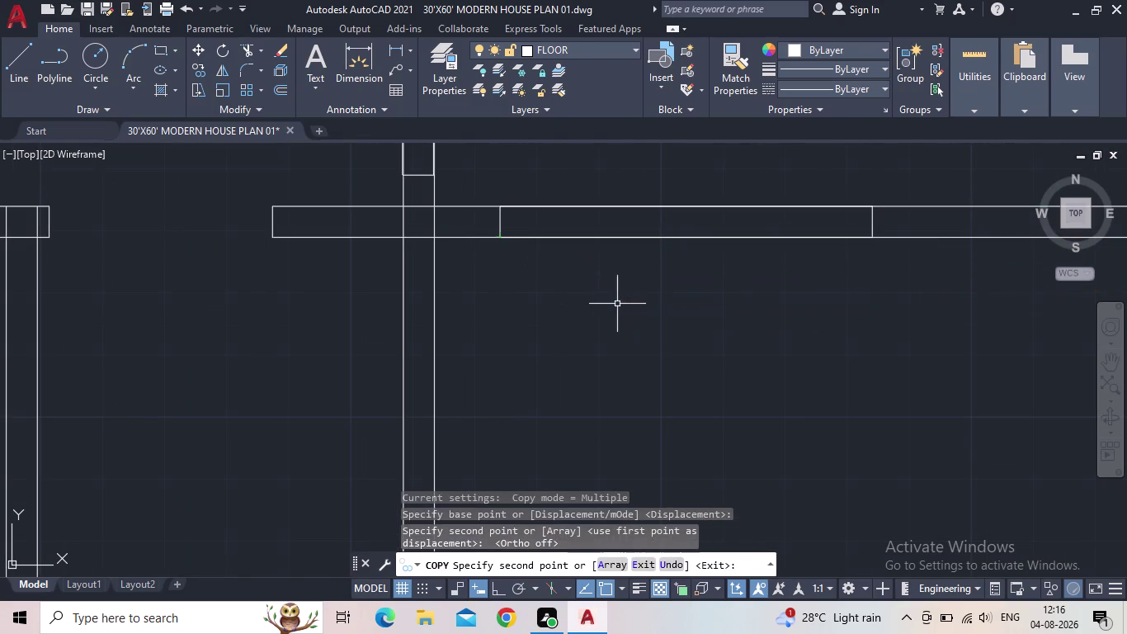
scroll(down, 3)
text(TR)
key(space)
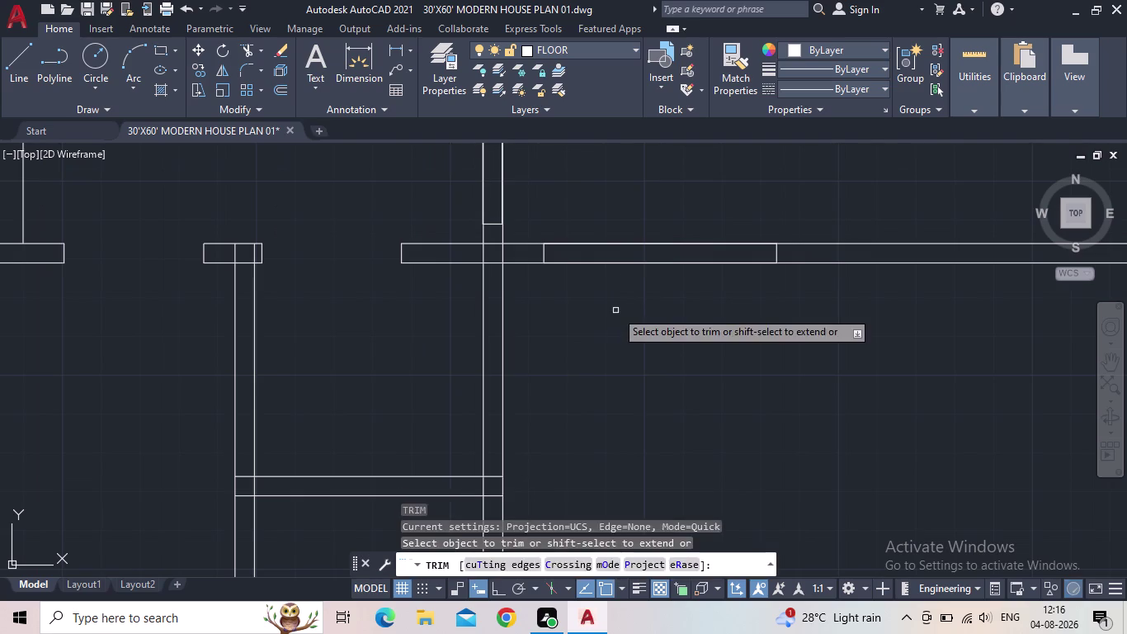
drag(619, 311, 640, 245)
click(644, 224)
drag(643, 236, 642, 265)
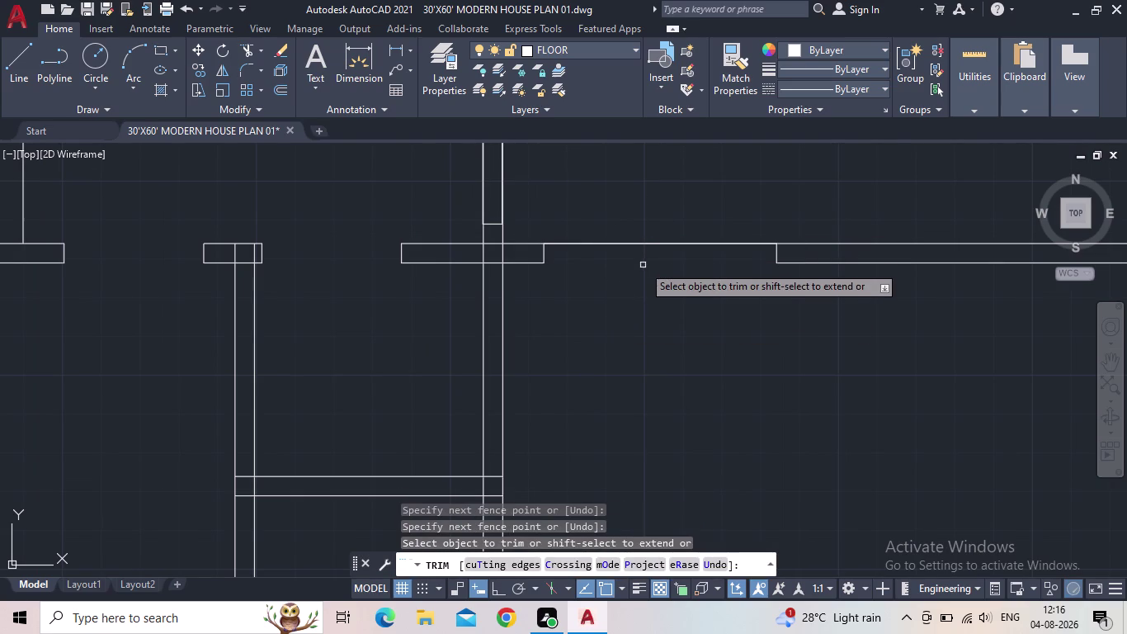
drag(642, 265, 647, 227)
drag(648, 256, 652, 230)
middle_drag(618, 219, 626, 323)
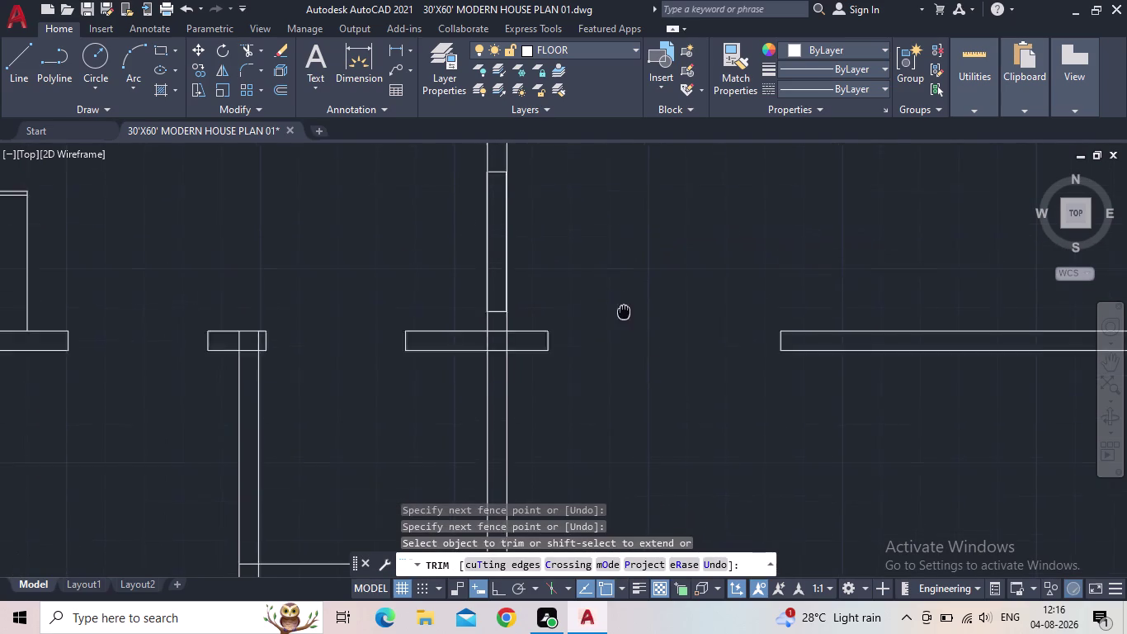
middle_drag(626, 322, 630, 341)
drag(573, 269, 453, 271)
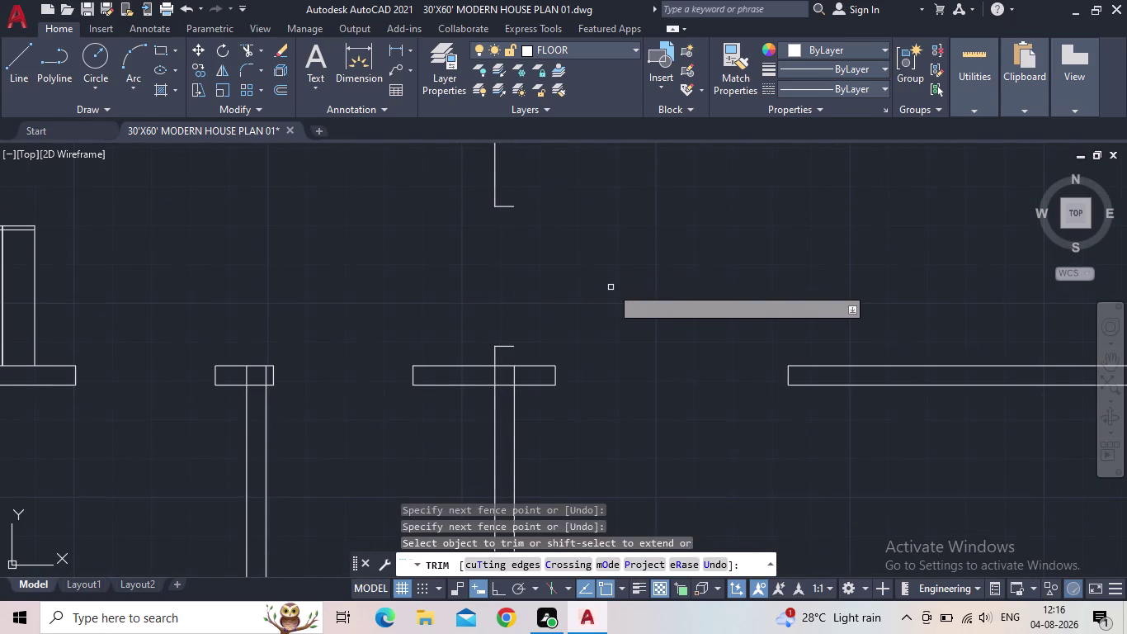
key(Escape)
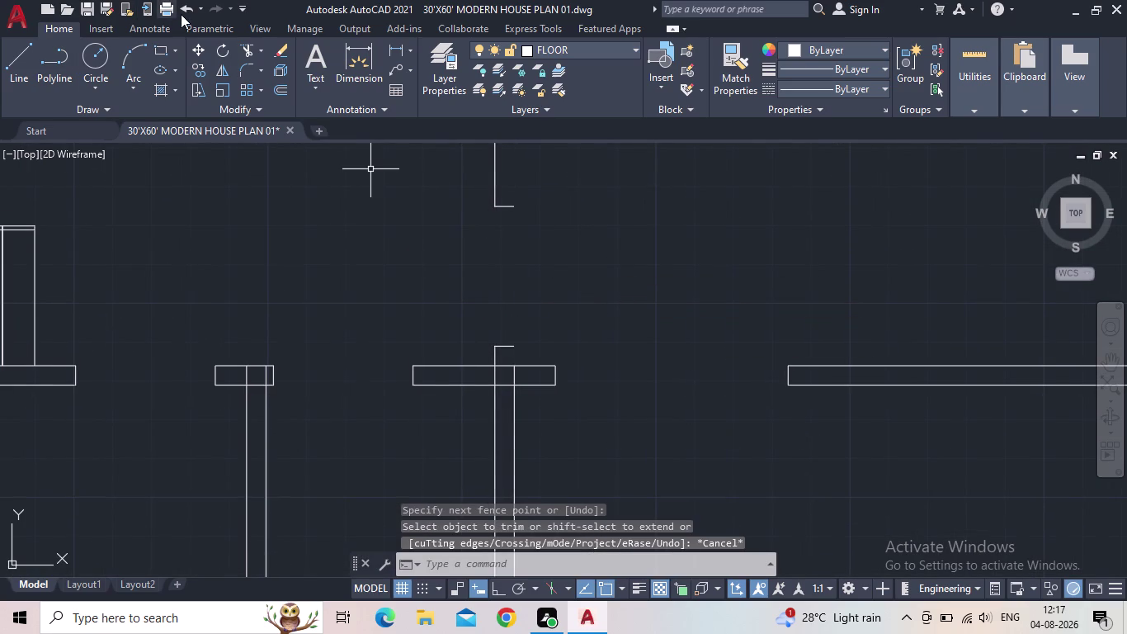
click(181, 14)
middle_drag(504, 236, 525, 368)
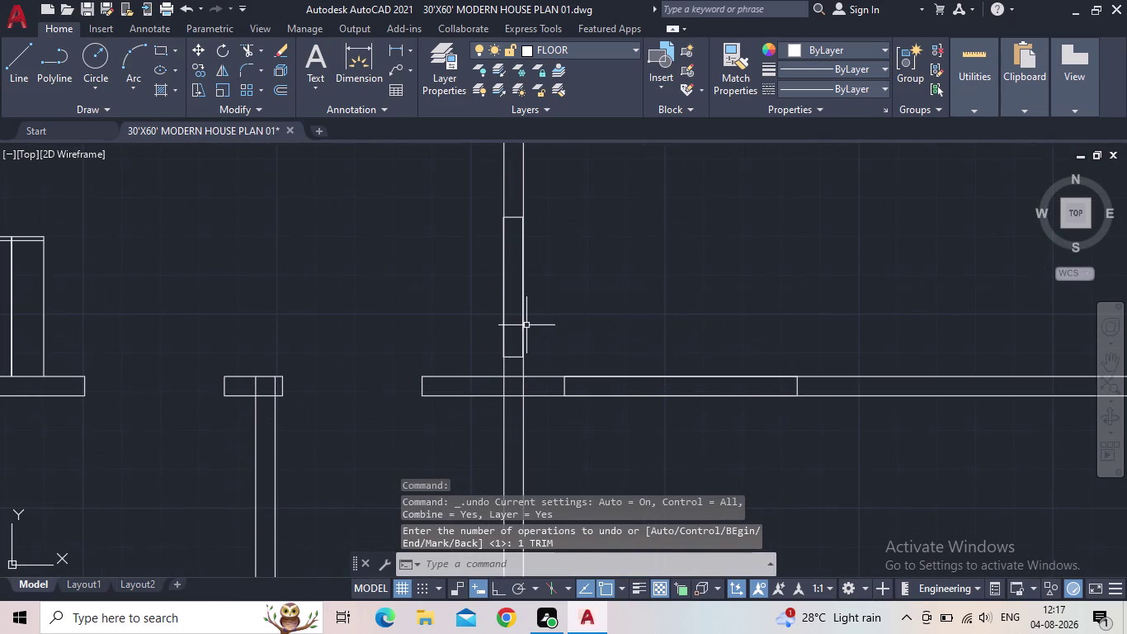
click(521, 373)
scroll(up, 3)
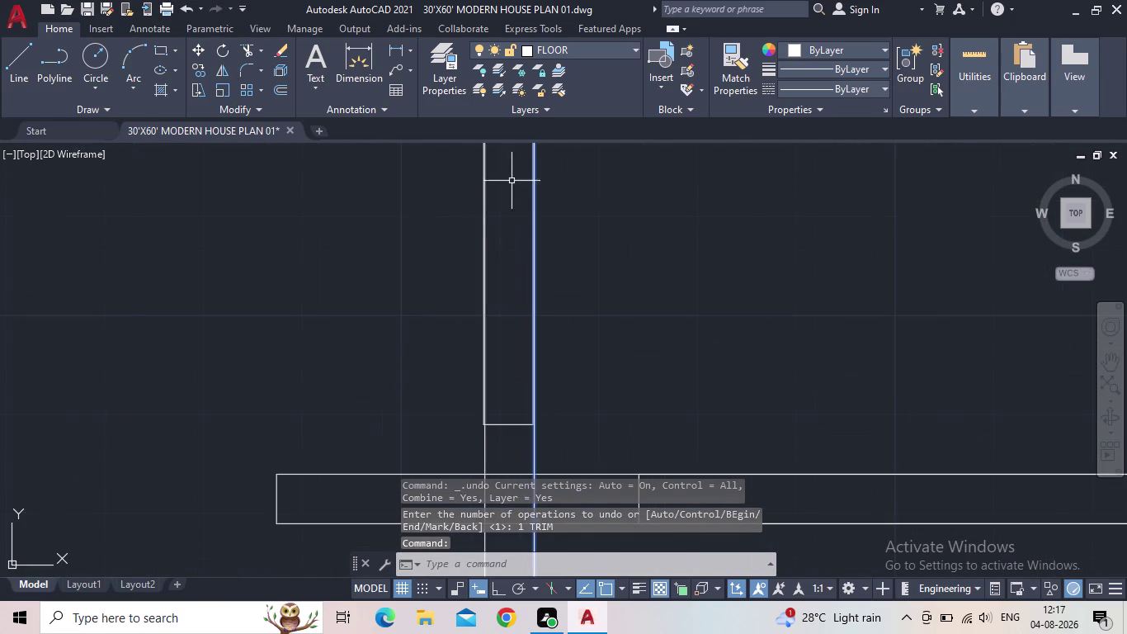
scroll(up, 3)
scroll(up, 3)
middle_drag(607, 248, 641, 475)
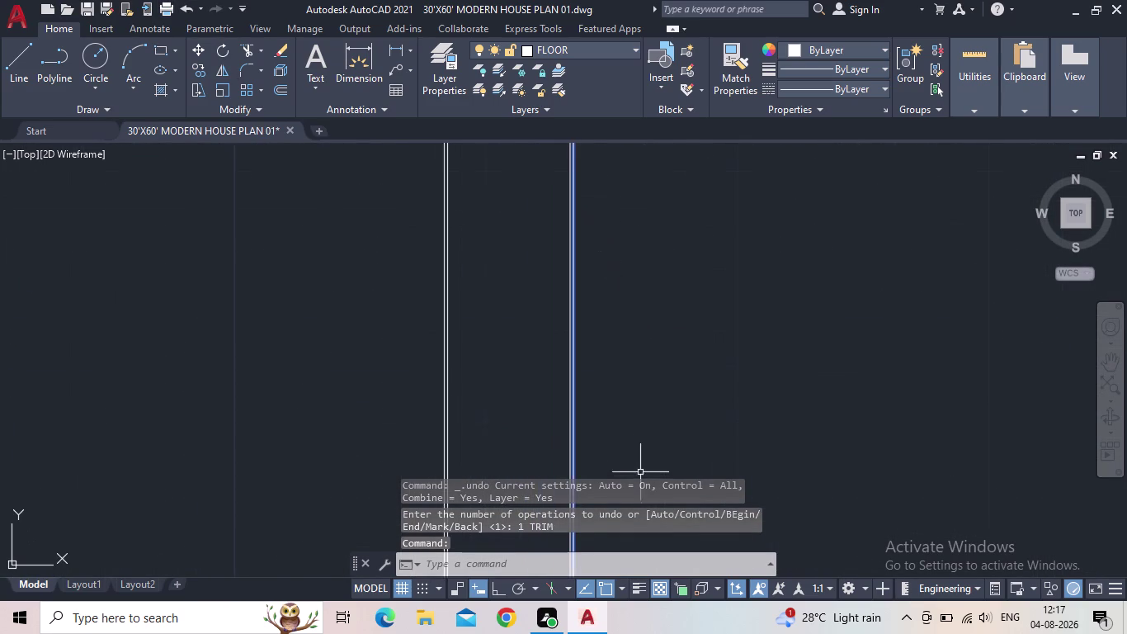
scroll(down, 3)
click(569, 197)
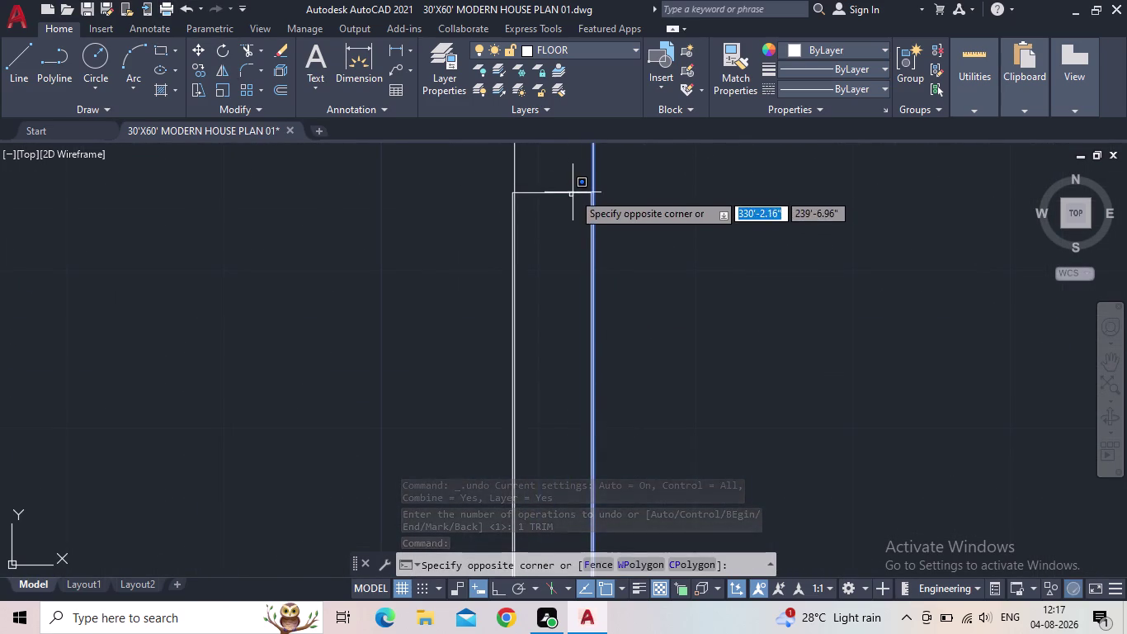
click(573, 192)
click(560, 191)
scroll(up, 3)
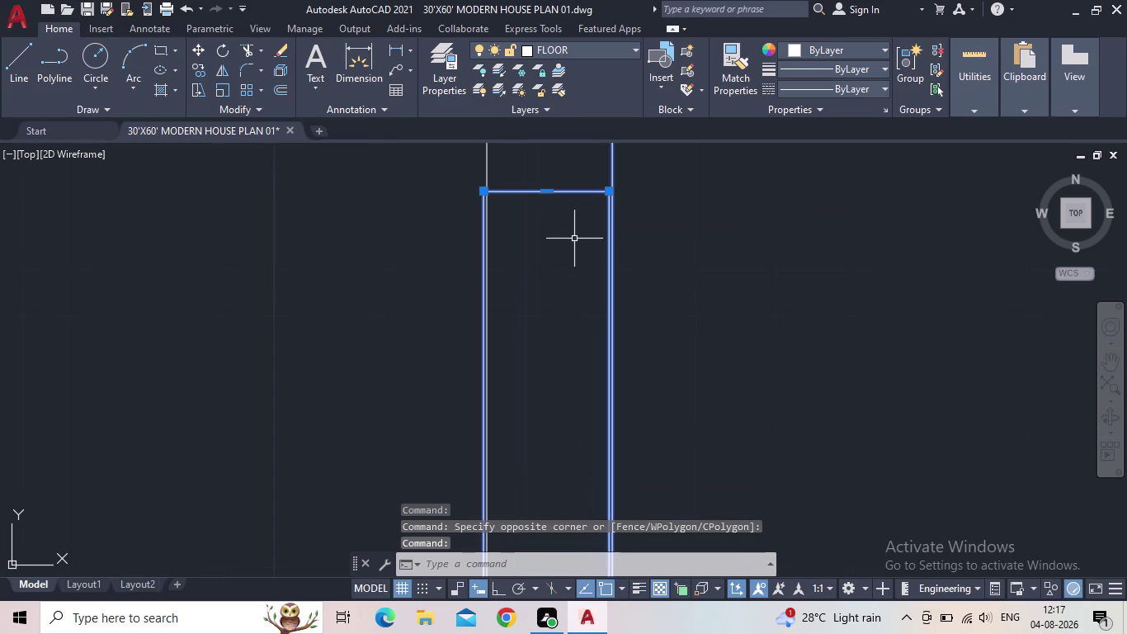
key(m)
key(Escape)
key(Escape)
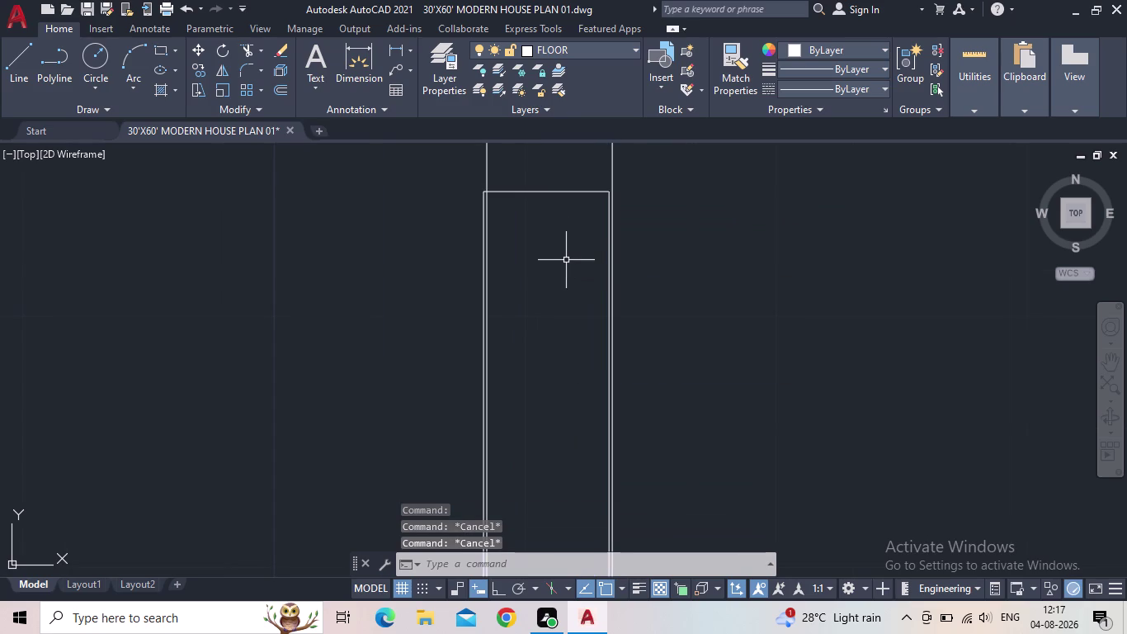
drag(566, 260, 548, 215)
click(539, 188)
key(space)
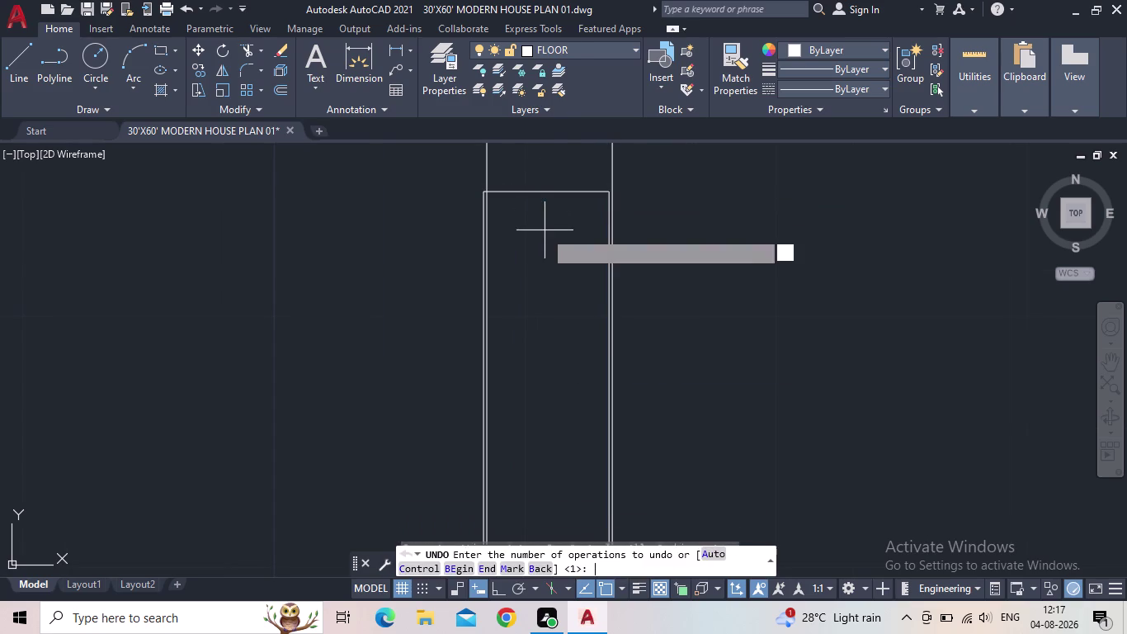
key(Escape)
key(Escape)
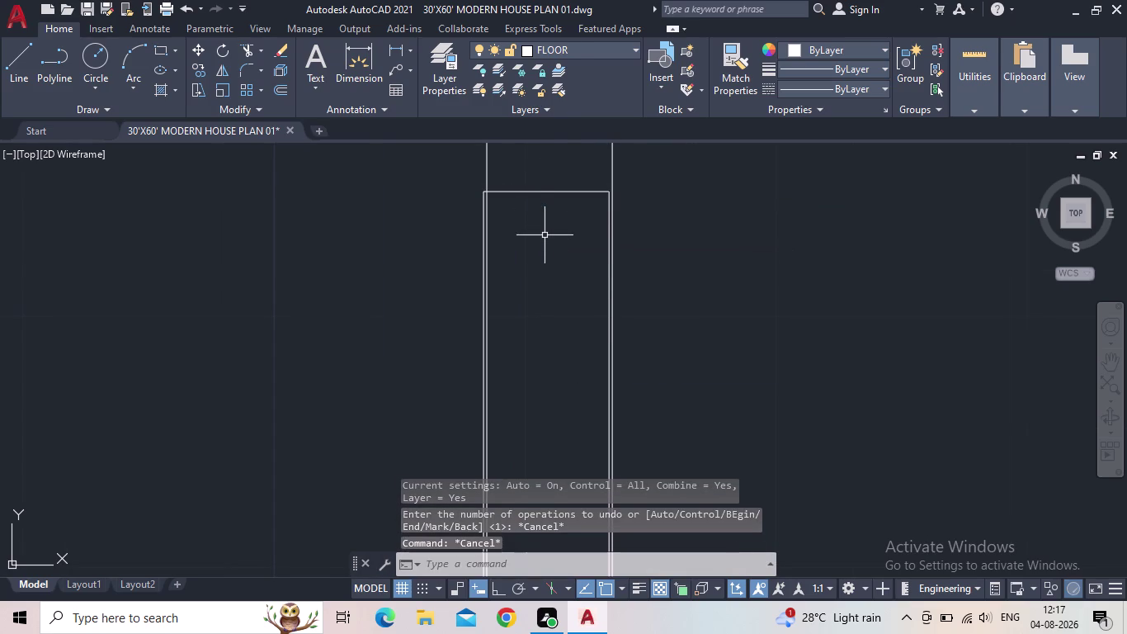
key(m)
key(space)
Select the narrow rectangle and begin moving it, then cancel the move.
drag(551, 230, 546, 207)
click(534, 181)
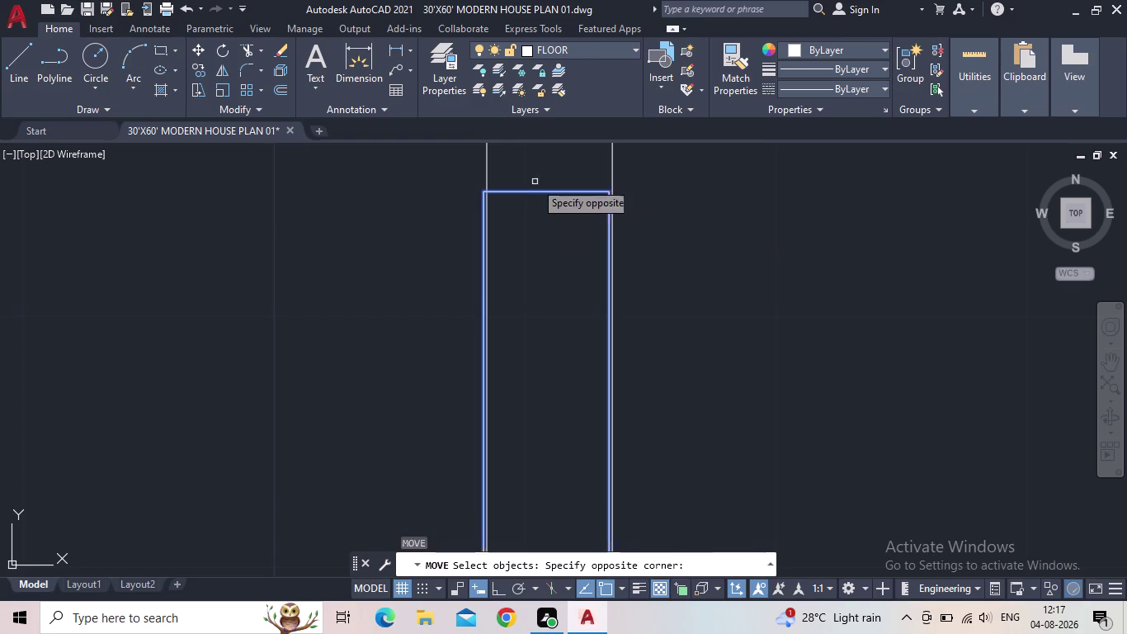
key(space)
scroll(up, 3)
scroll(up, 3)
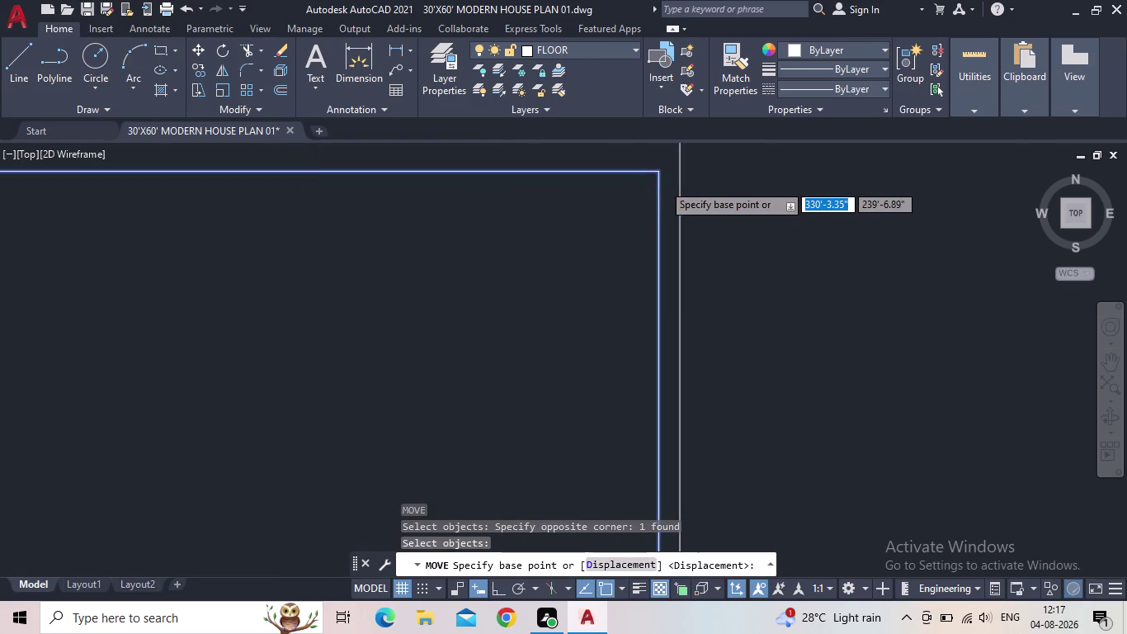
click(654, 166)
click(688, 167)
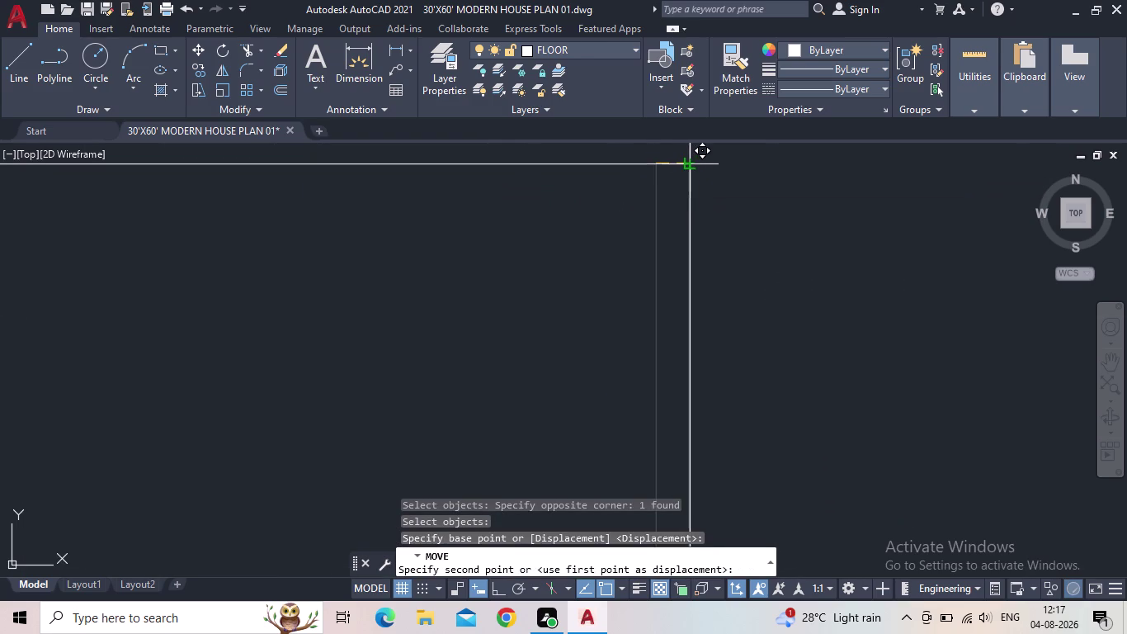
scroll(down, 3)
scroll(down, 3)
key(Escape)
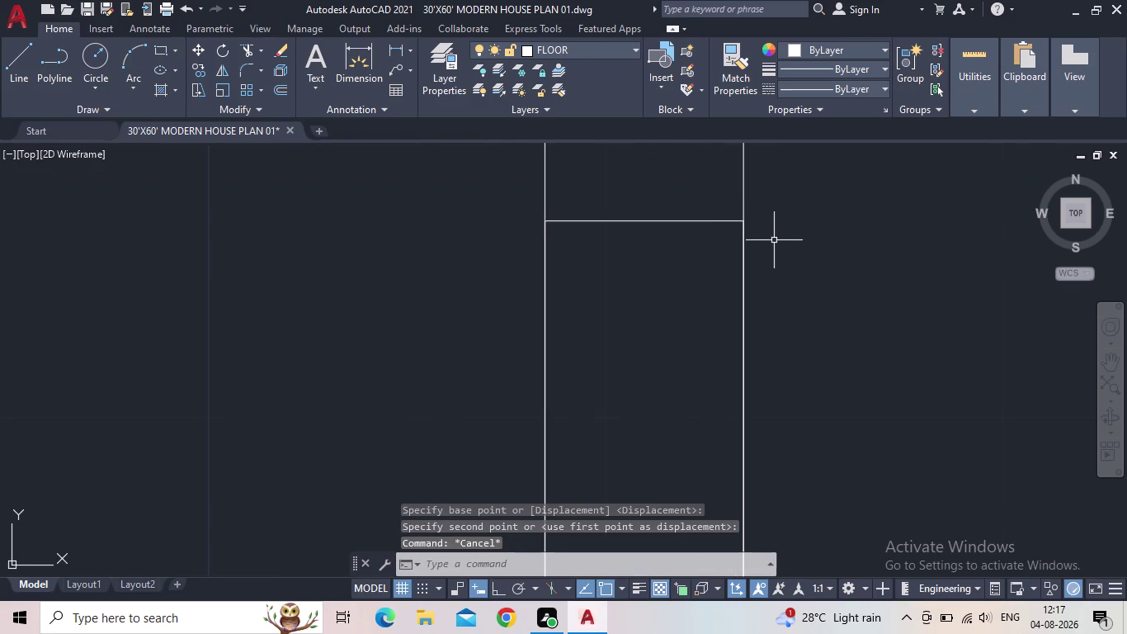
Trim a doorway through the wall lines right of the central partition.
key(t)
key(r)
key(space)
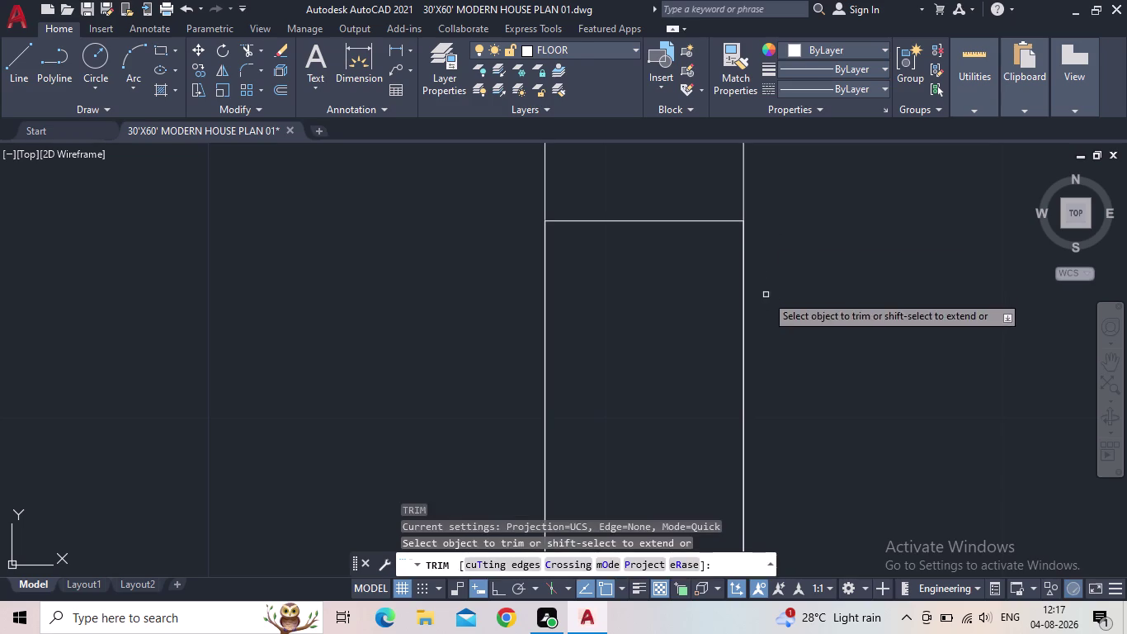
drag(765, 295, 492, 341)
scroll(down, 3)
middle_drag(606, 335, 623, 292)
scroll(down, 3)
scroll(down, 3)
middle_drag(669, 370, 670, 318)
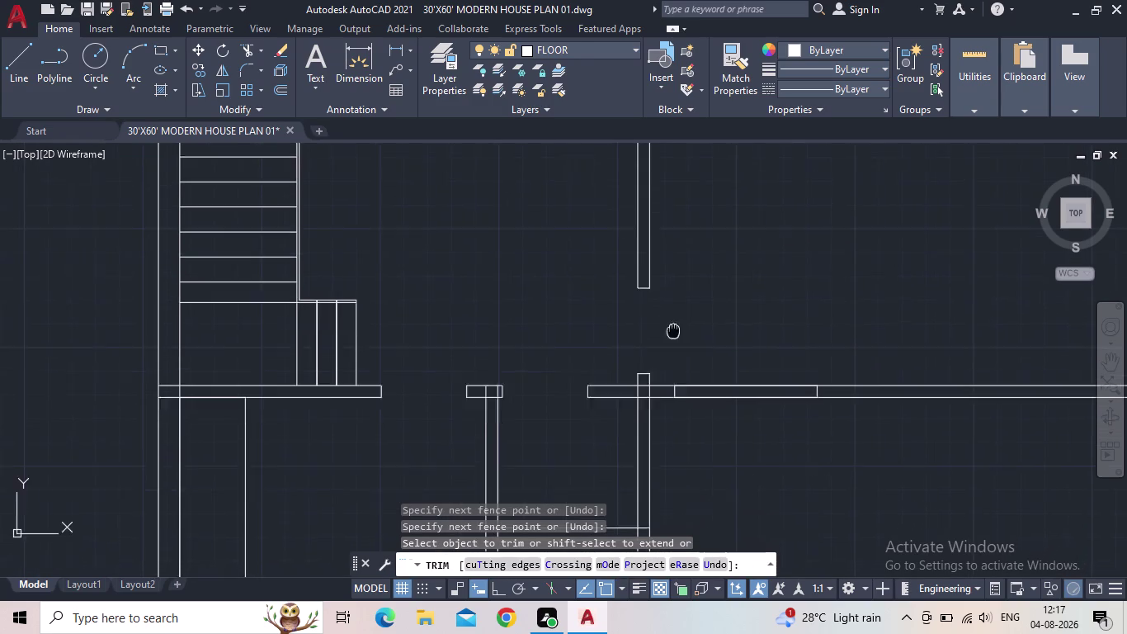
middle_drag(671, 317, 670, 314)
drag(742, 328, 736, 424)
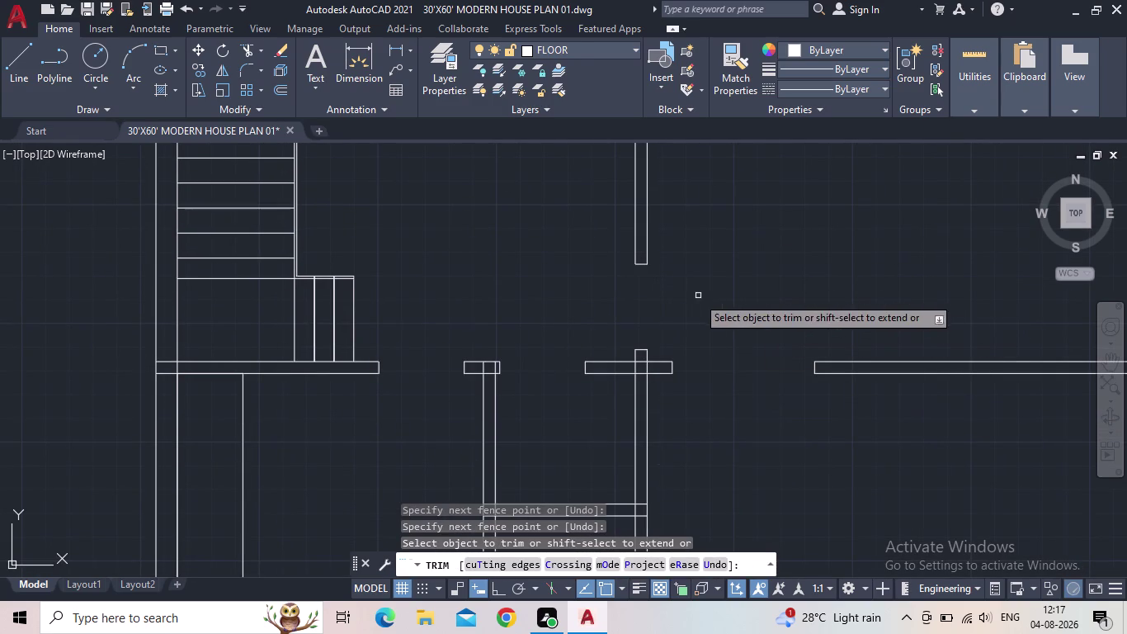
key(Escape)
Save the drawing and pan the plan to free space on the left.
click(89, 9)
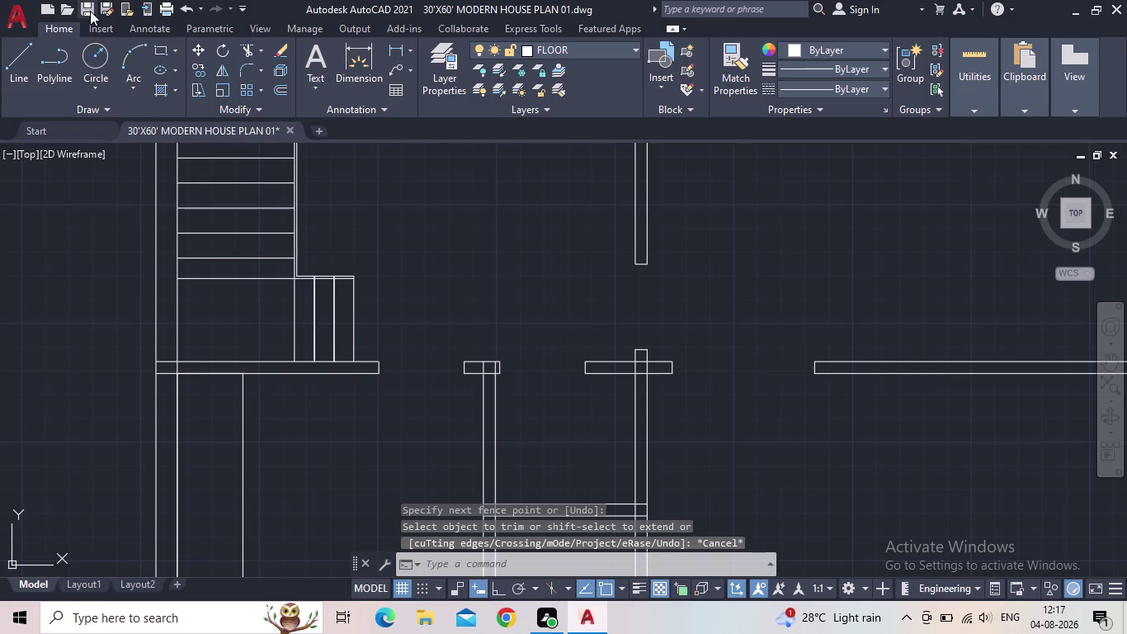
scroll(down, 3)
middle_drag(776, 368, 685, 353)
scroll(down, 3)
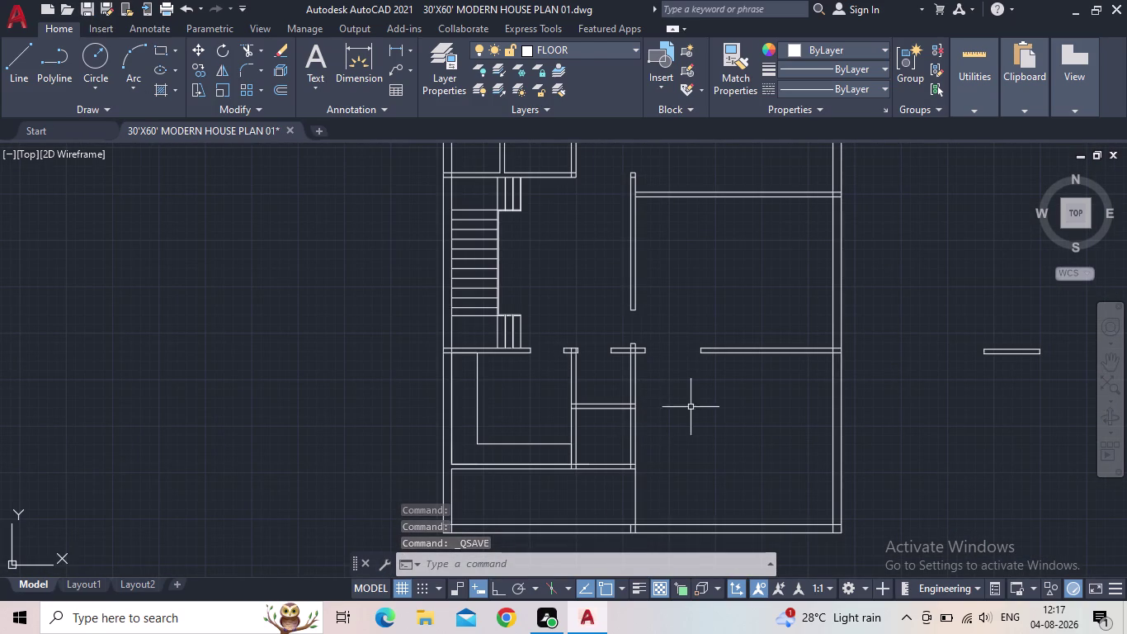
middle_drag(280, 333, 334, 336)
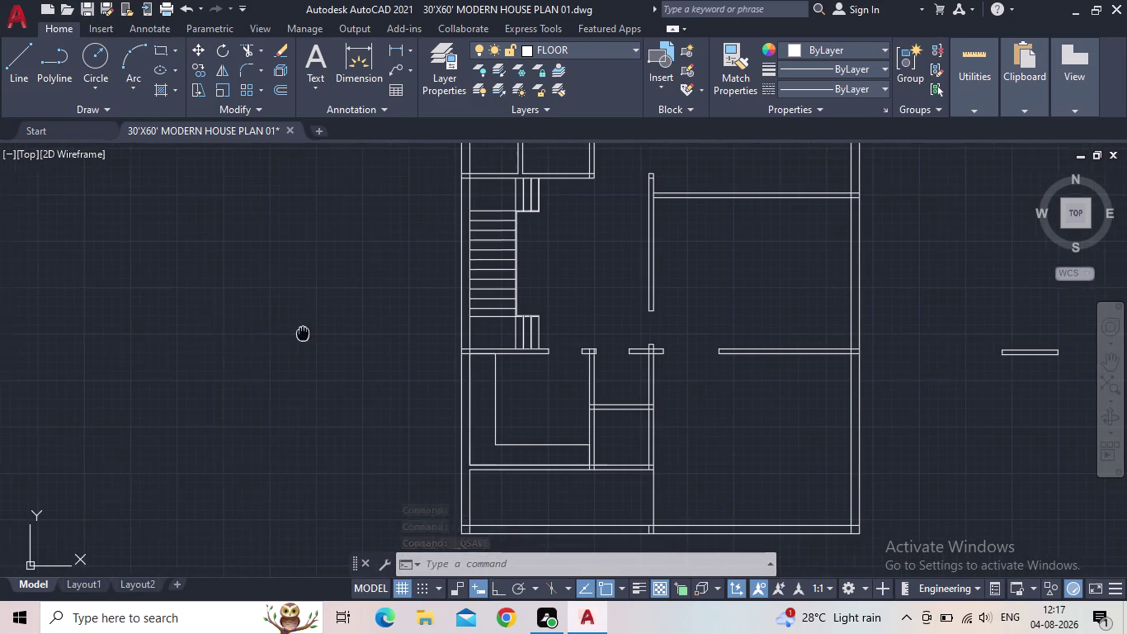
middle_drag(334, 335, 463, 361)
key(Escape)
Try a REC rectangle with a 2'6" length, then abandon the wrongly sized attempt.
key(r)
text(EC)
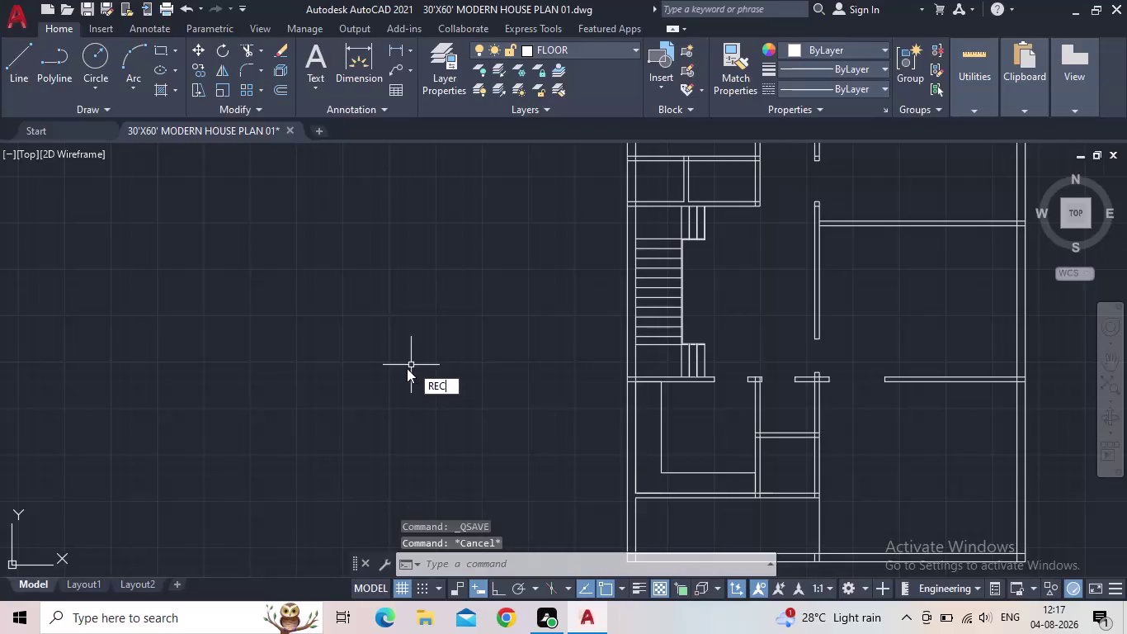
key(space)
drag(415, 313, 431, 329)
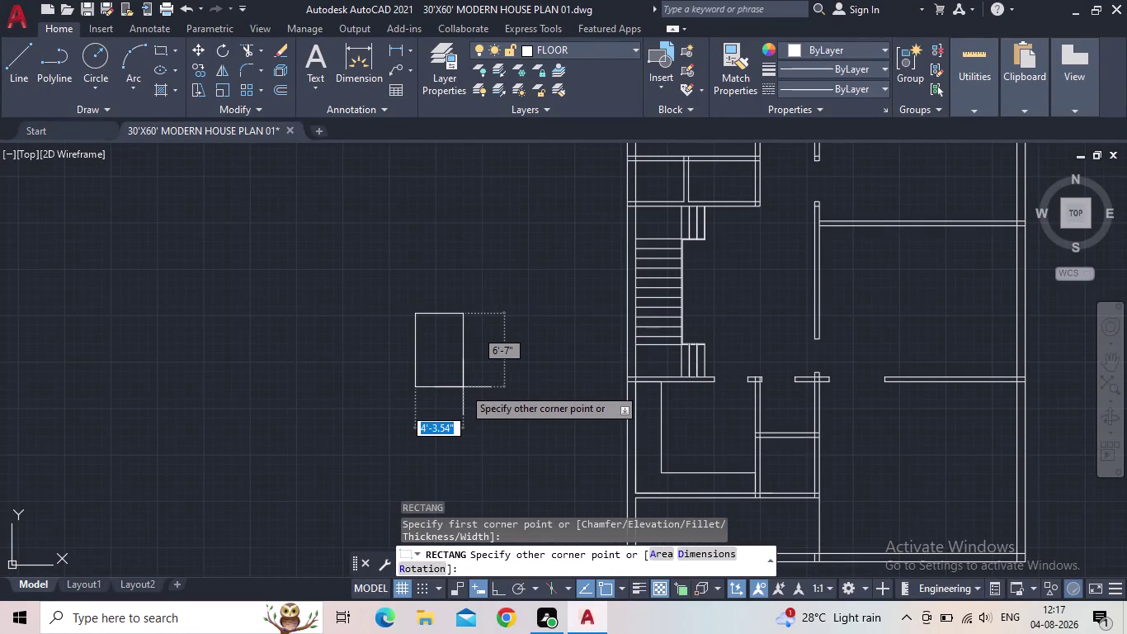
key(d)
key(Return)
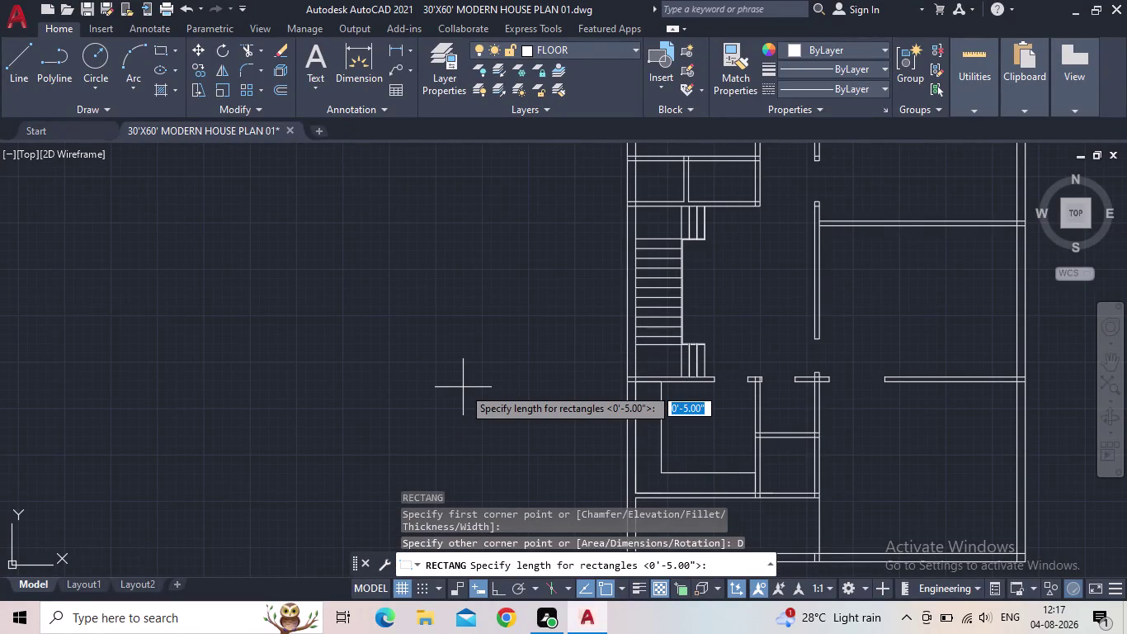
text(2')
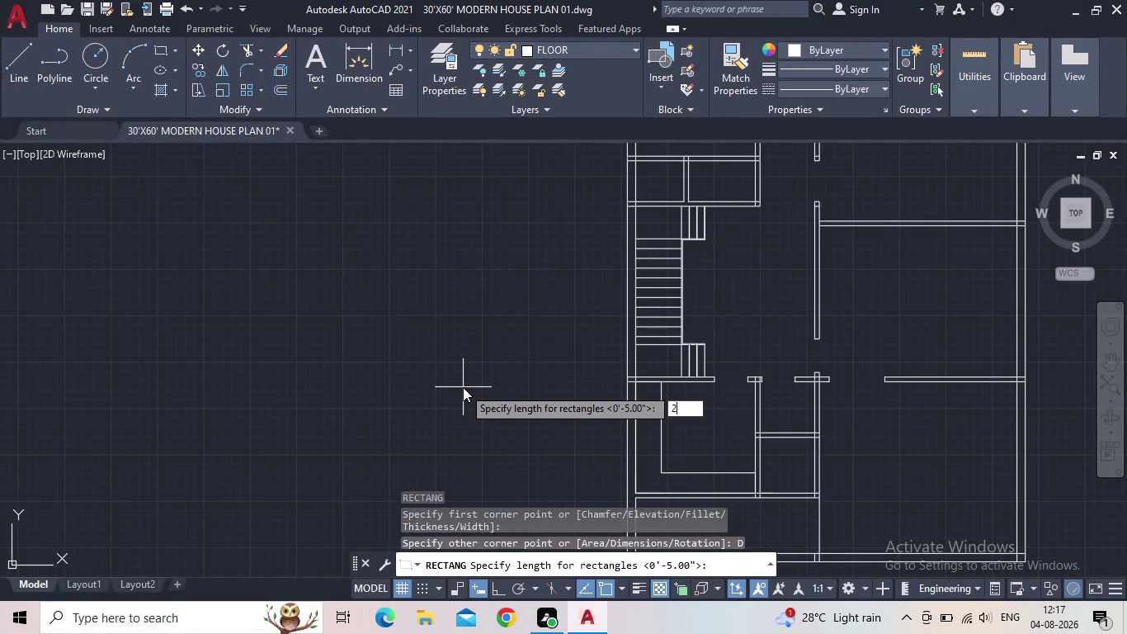
key(6)
key(shift+quotedbl)
key(Return)
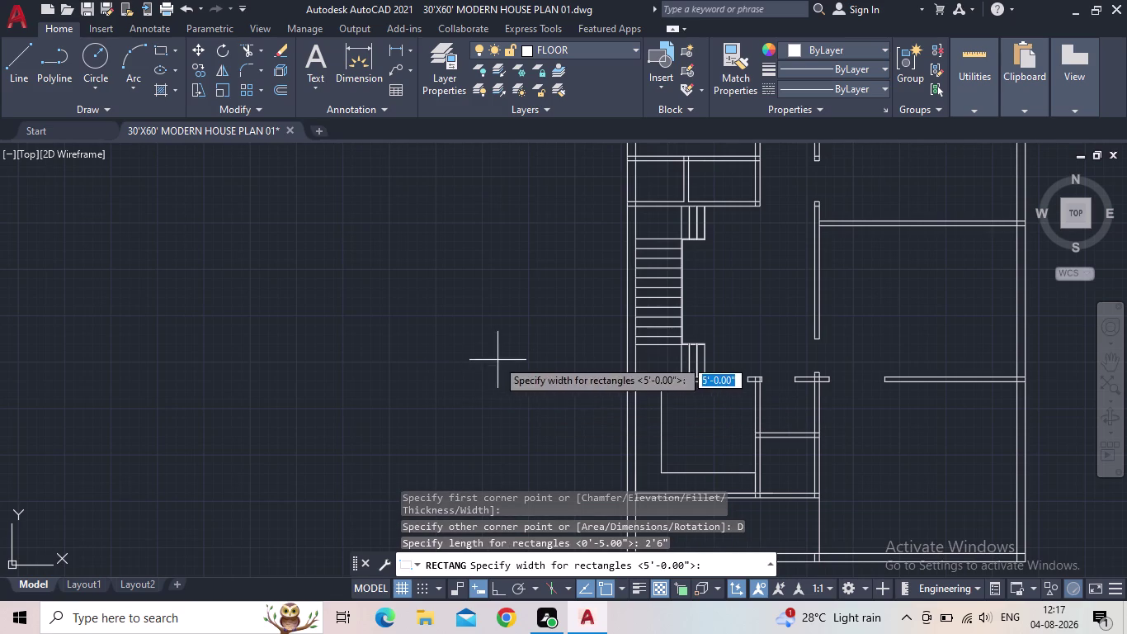
drag(493, 356, 505, 382)
key(Escape)
key(Escape)
Draw a 5" by 2'6" rectangle by dimensions in the empty area left of the plan.
key(r)
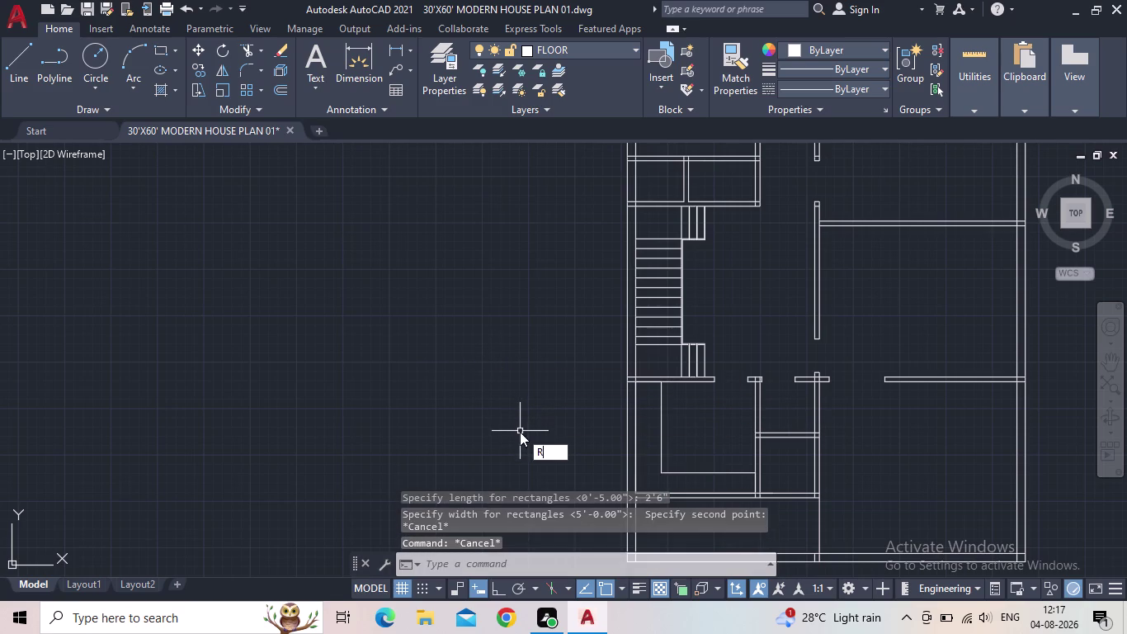
key(e)
text(C)
key(space)
drag(463, 357, 482, 395)
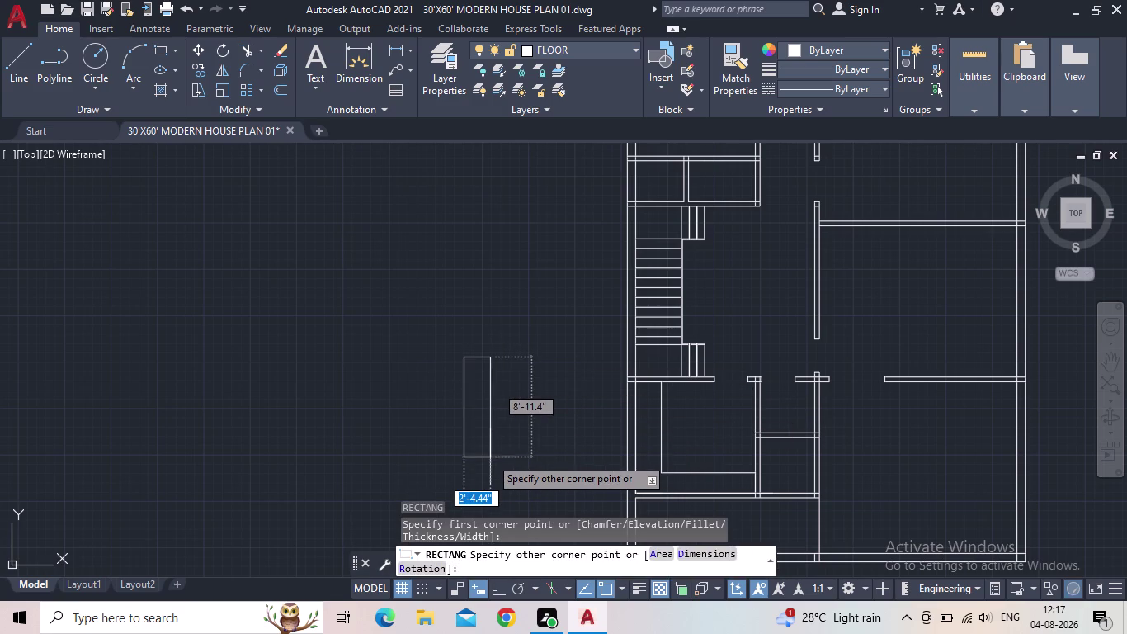
key(d)
key(Return)
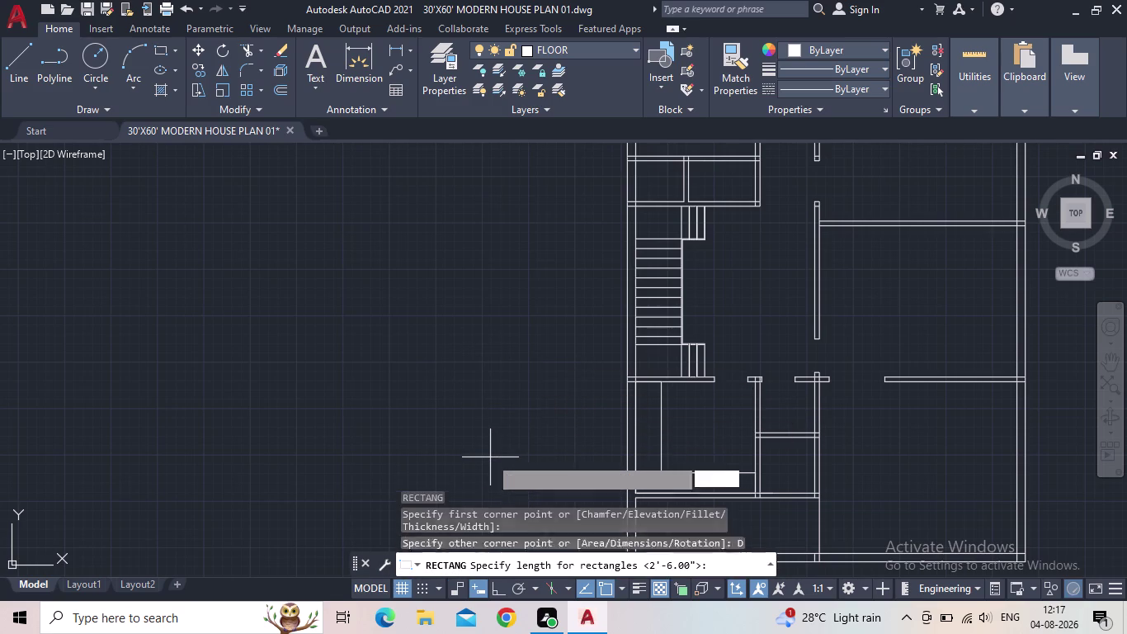
text(5")
key(Return)
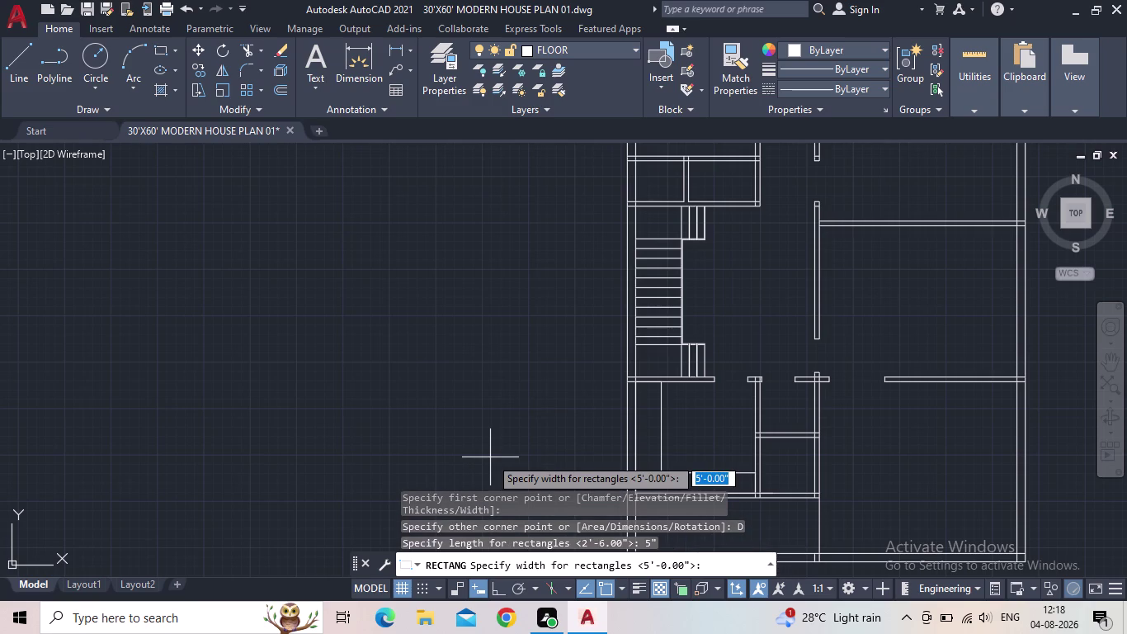
text(2')
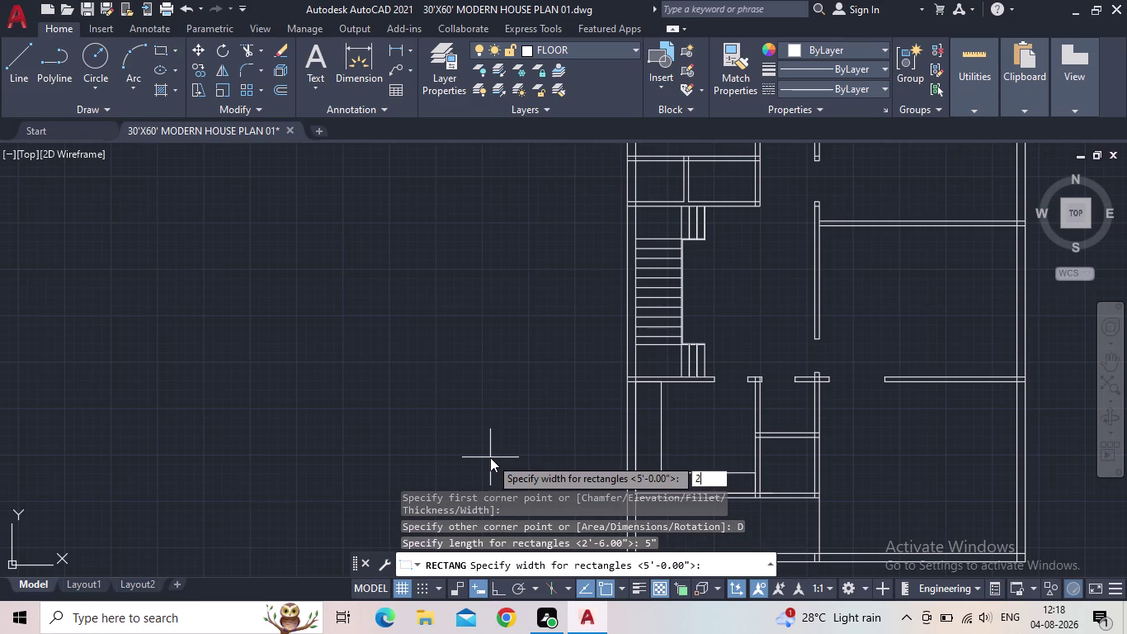
text(6")
key(Return)
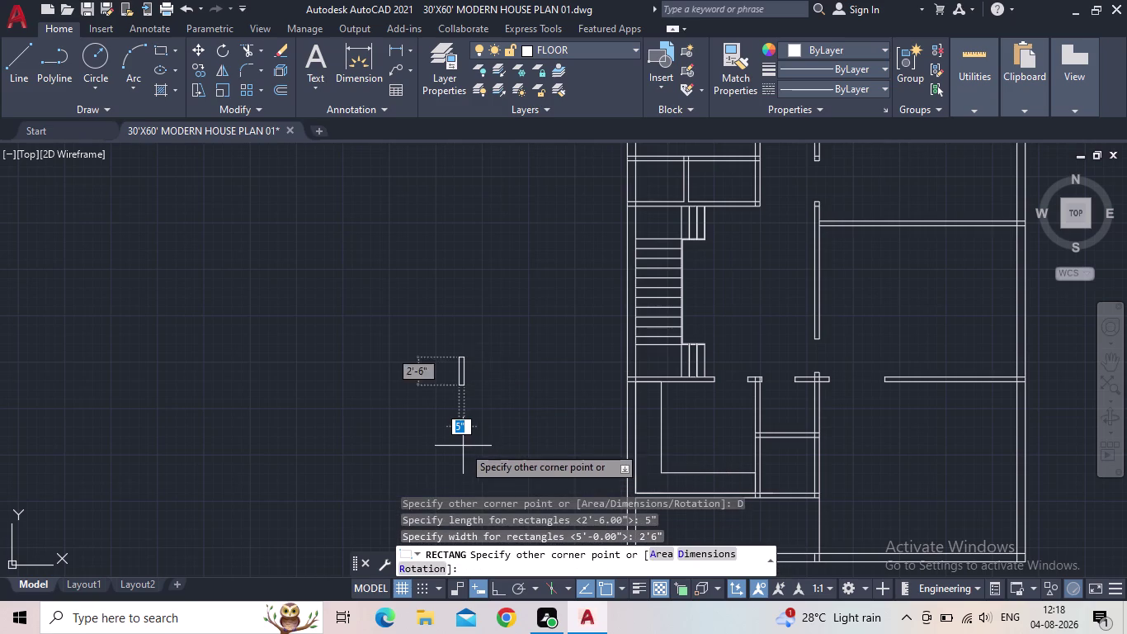
click(482, 449)
key(Escape)
Window-select the new 5" by 2'6" rectangle.
drag(506, 397, 468, 375)
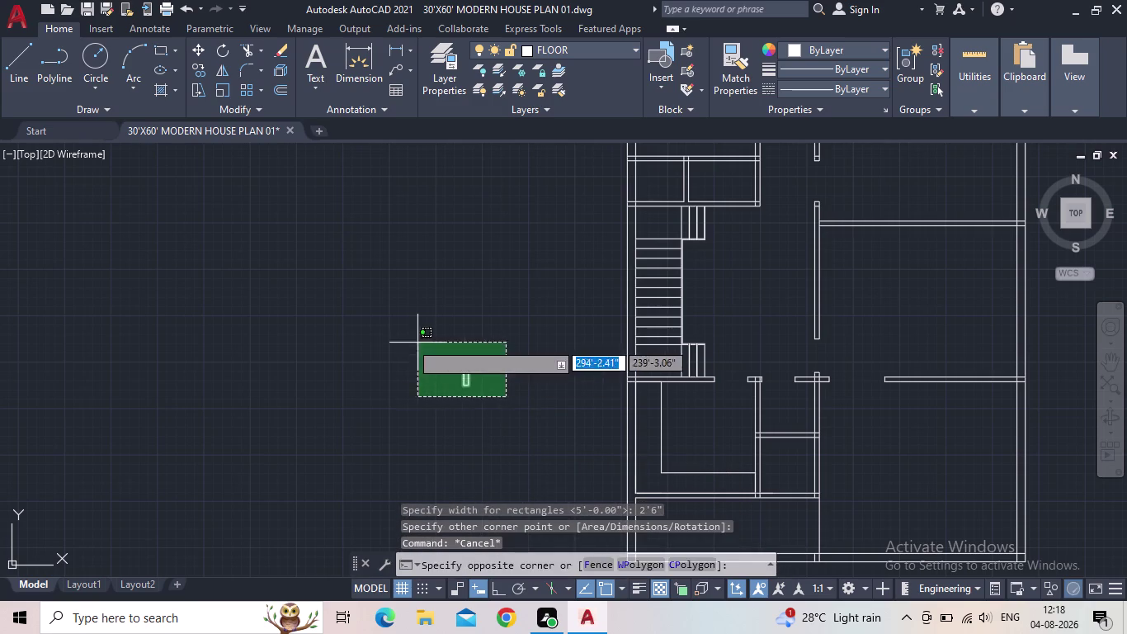
click(395, 339)
scroll(up, 3)
Copy the small rectangle to a spot just to its right.
key(c)
key(o)
key(Return)
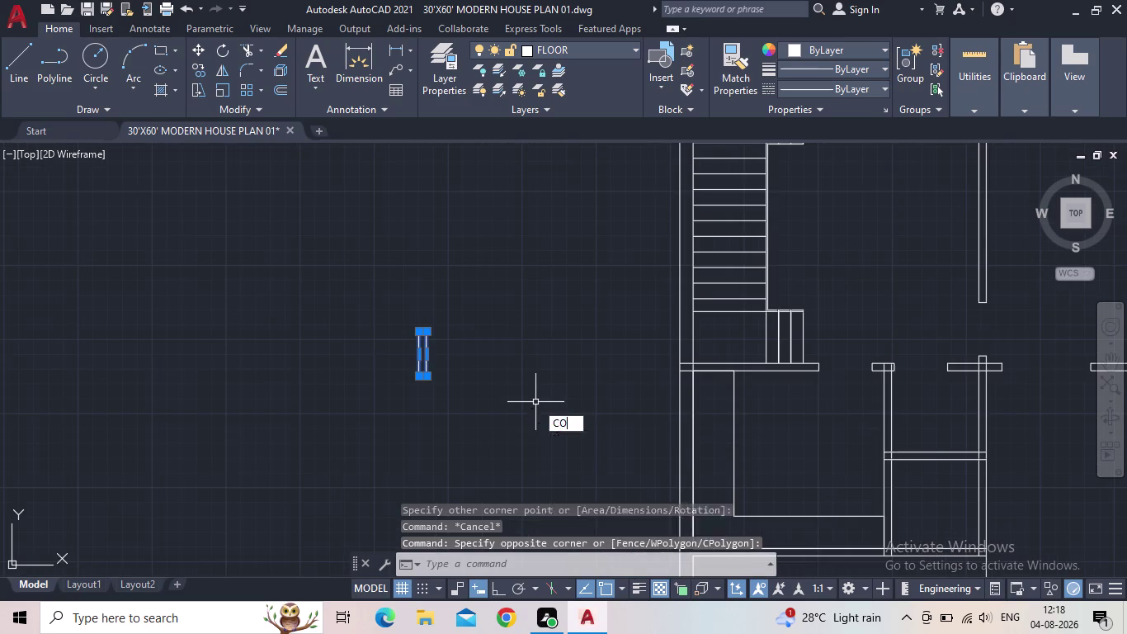
drag(424, 374, 442, 371)
click(512, 363)
key(Escape)
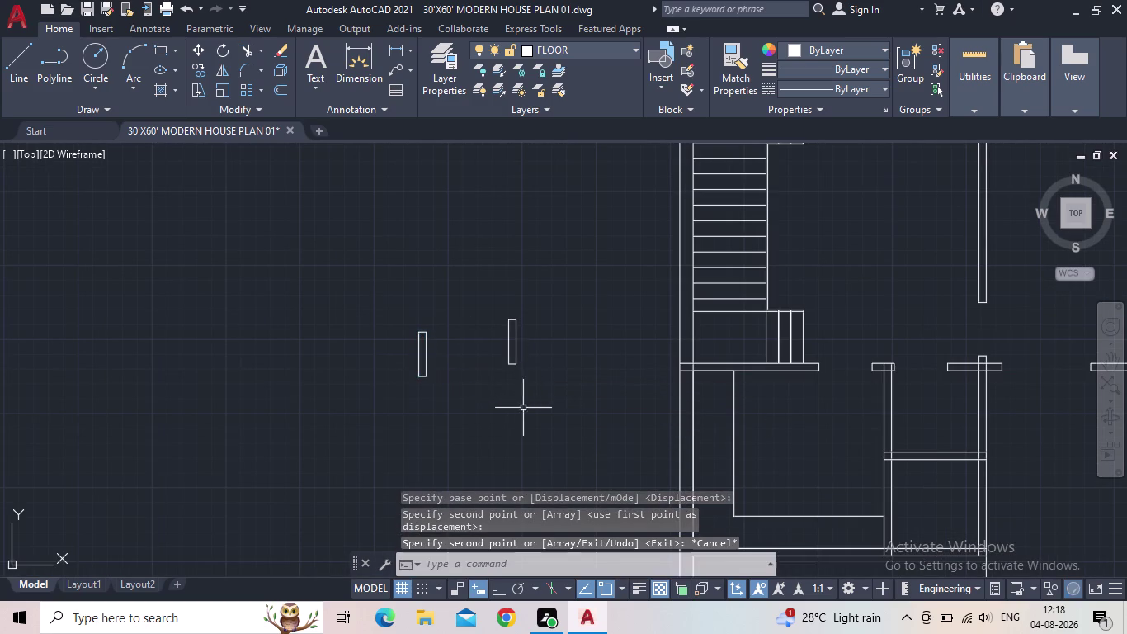
Rotate the first rectangle 90° with Ortho on, then select the horizontal rectangle.
drag(490, 407, 425, 375)
click(361, 343)
key(c)
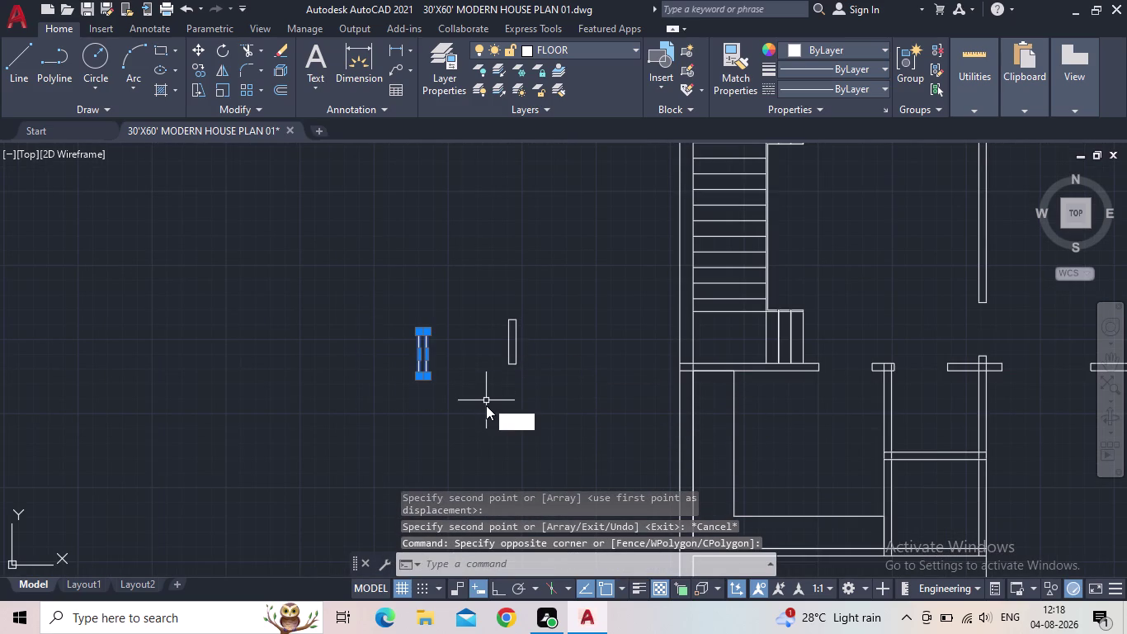
key(BackSpace)
text(RO)
key(Return)
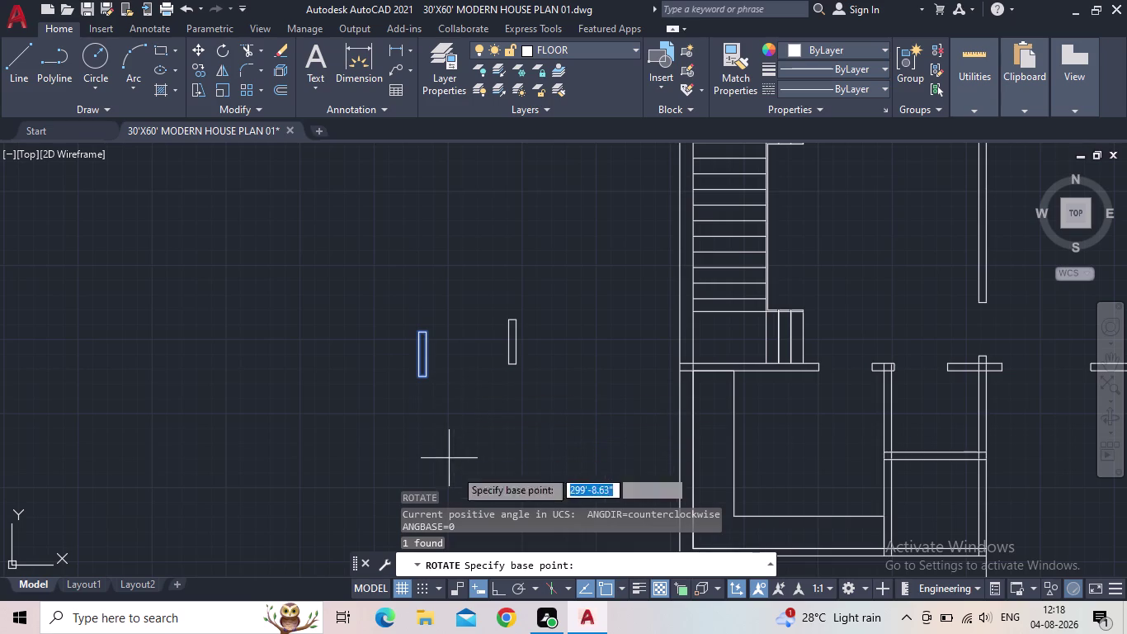
click(494, 594)
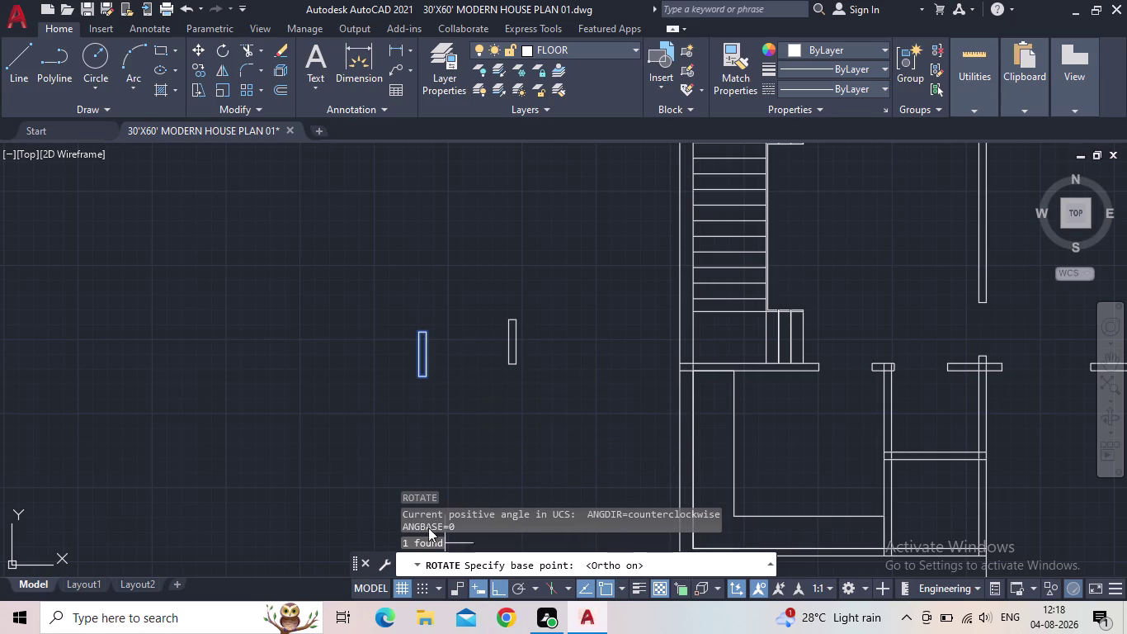
click(423, 376)
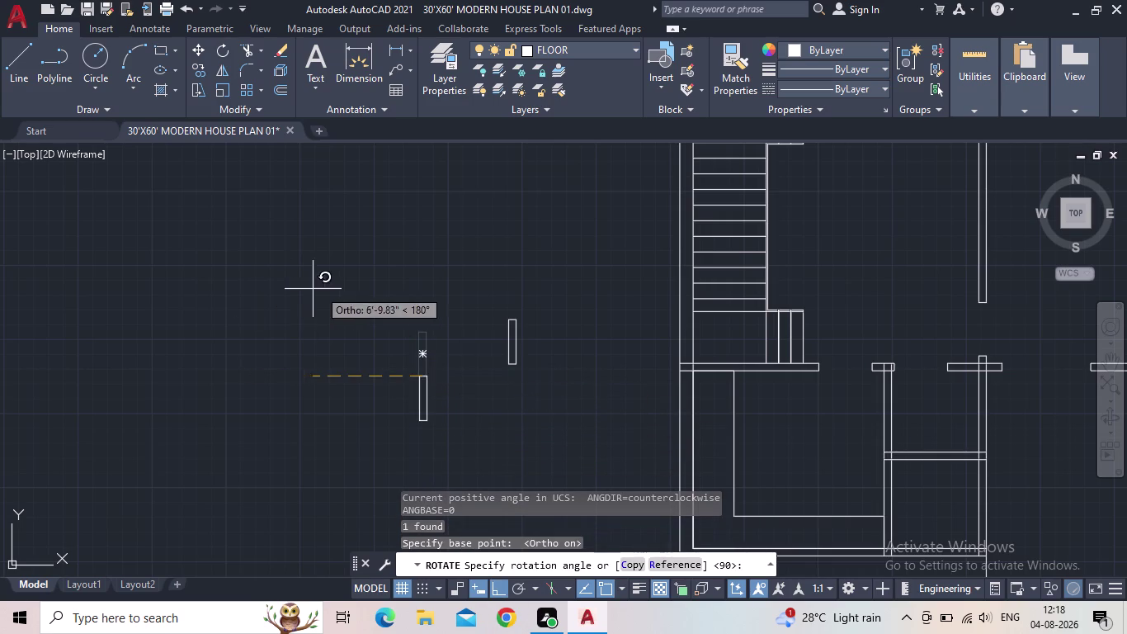
click(405, 311)
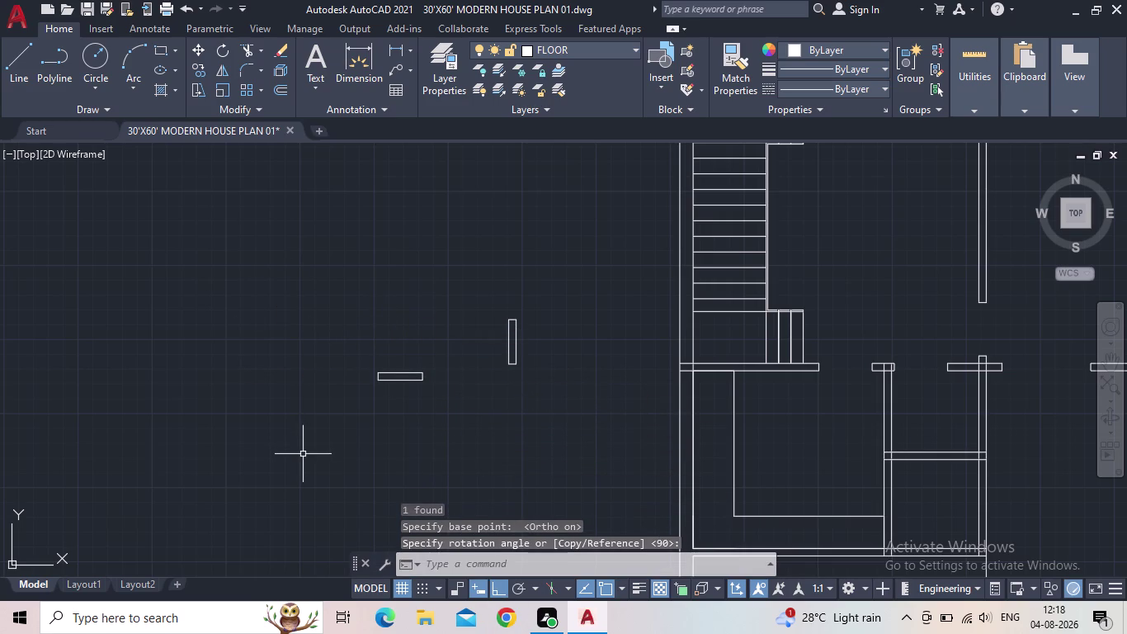
key(Escape)
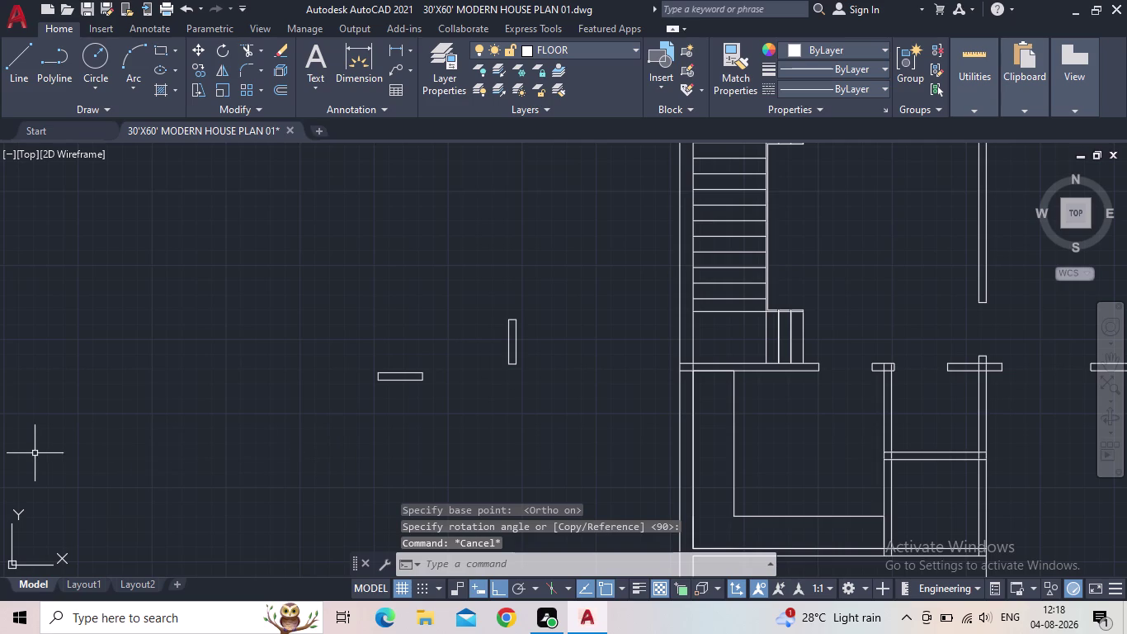
drag(443, 406, 382, 366)
click(326, 330)
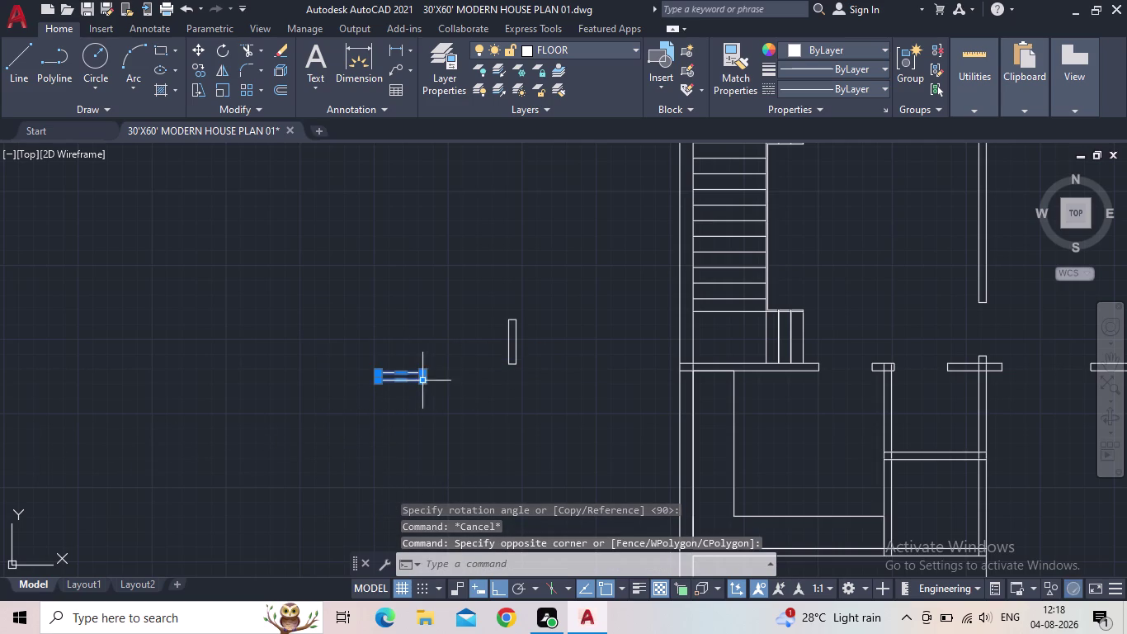
Copy the horizontal rectangle from its corner into the wall above the staircase.
key(c)
key(o)
key(Return)
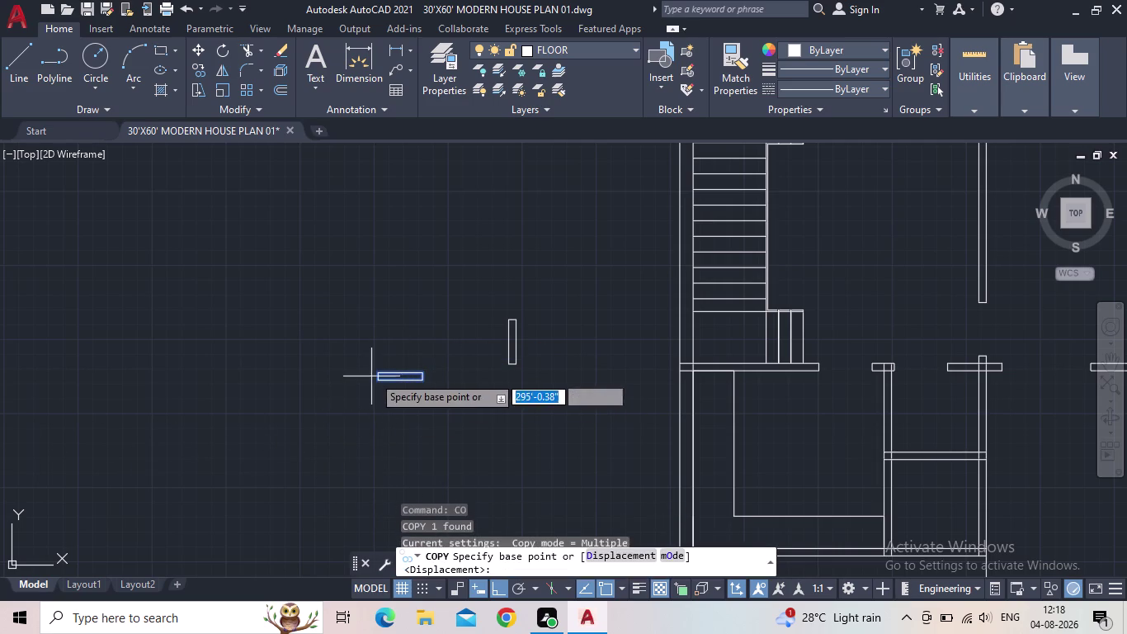
scroll(up, 3)
click(414, 367)
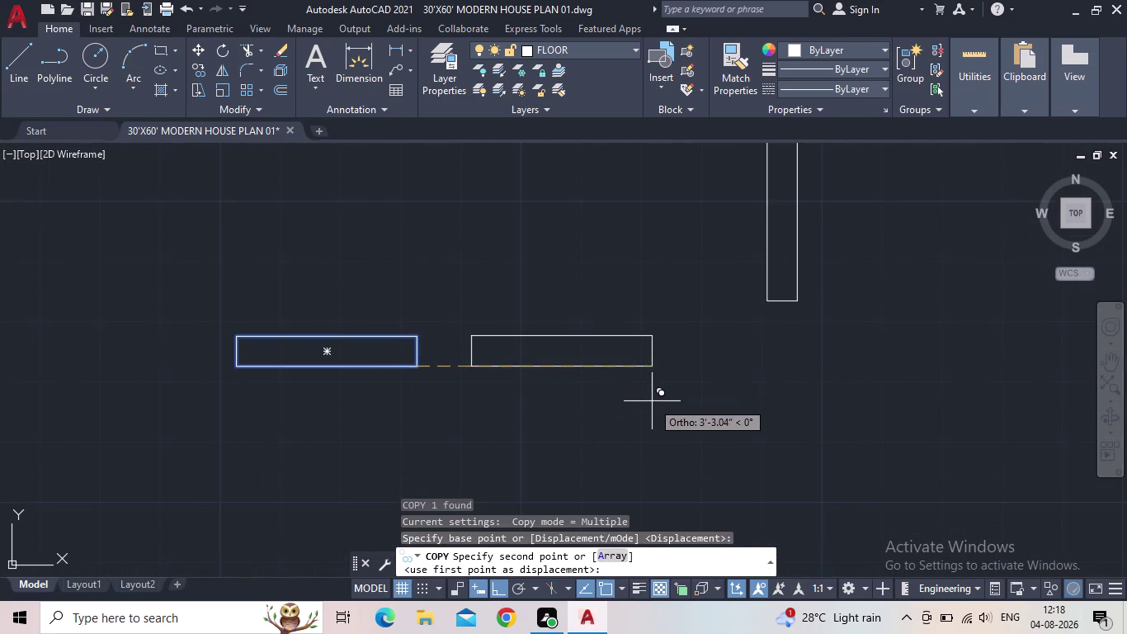
middle_click(651, 405)
scroll(down, 3)
click(502, 591)
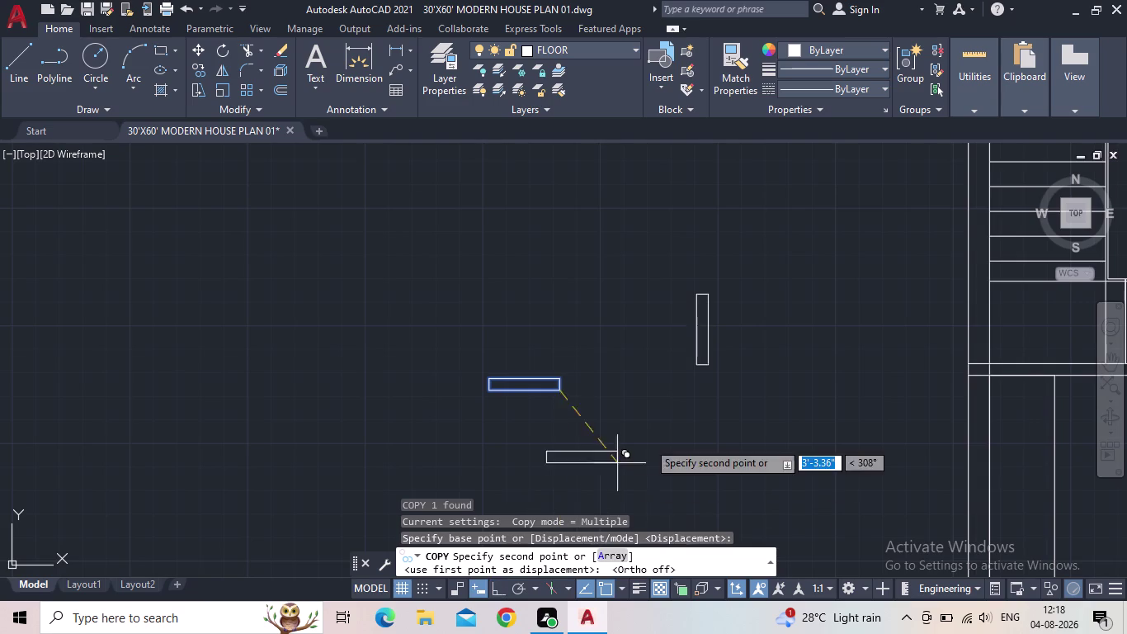
middle_drag(667, 431, 397, 424)
scroll(down, 3)
middle_drag(538, 471, 567, 428)
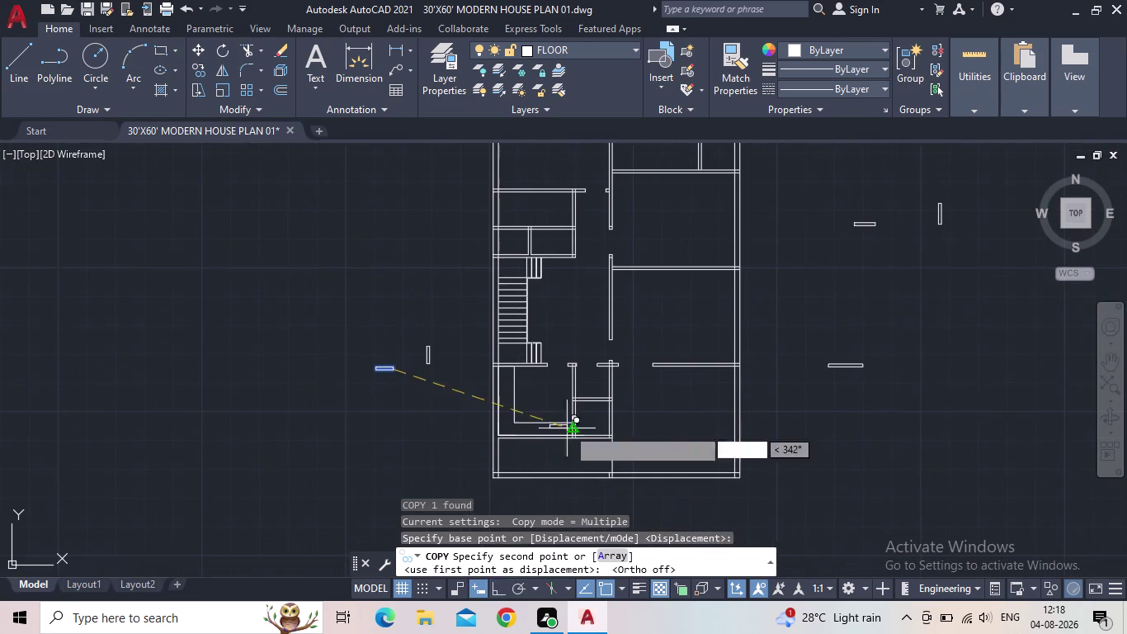
scroll(up, 3)
middle_drag(504, 443, 593, 346)
scroll(up, 3)
scroll(down, 3)
middle_drag(577, 304, 621, 495)
middle_drag(614, 325, 618, 362)
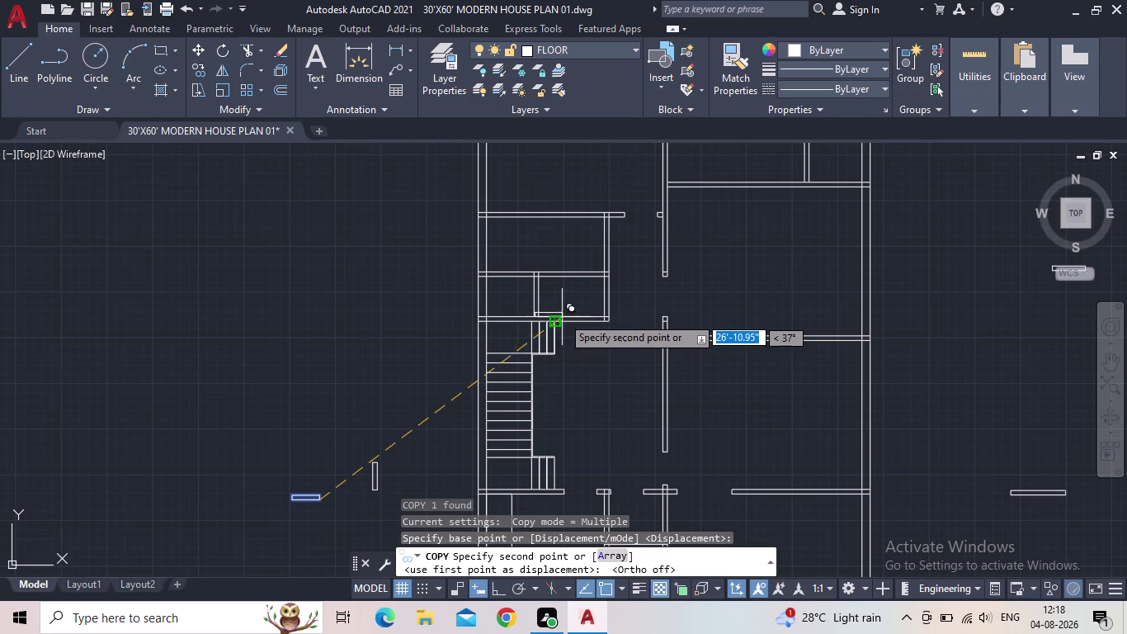
middle_drag(573, 311, 655, 361)
scroll(up, 3)
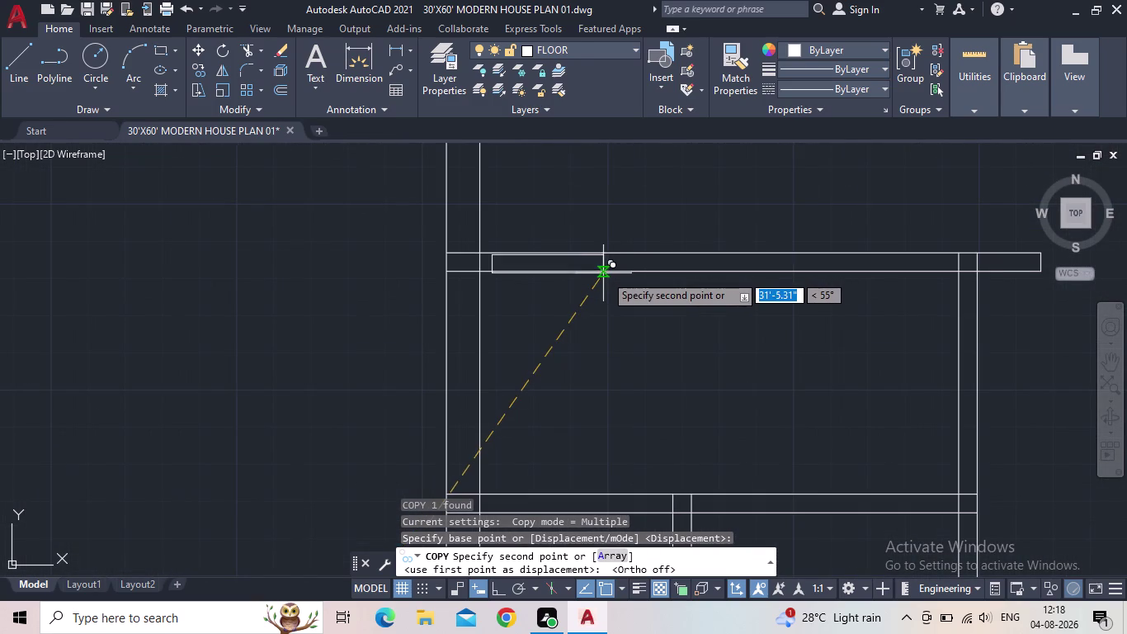
click(608, 271)
Place another rectangle copy in the right-hand room's horizontal wall and end copying.
middle_click(705, 394)
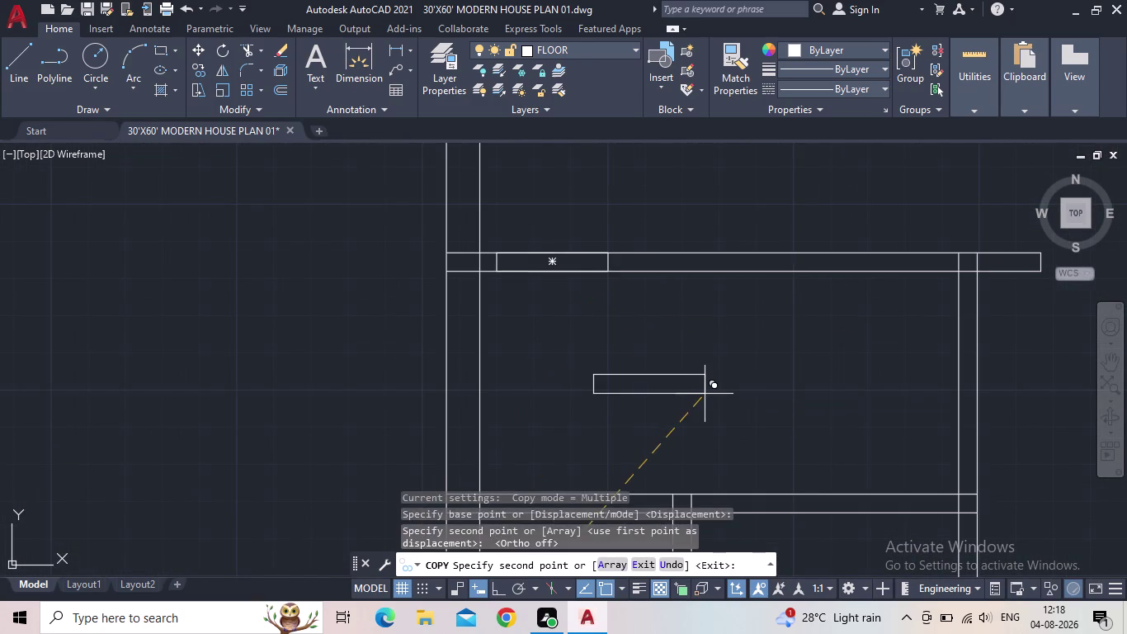
scroll(down, 3)
middle_drag(735, 404, 720, 385)
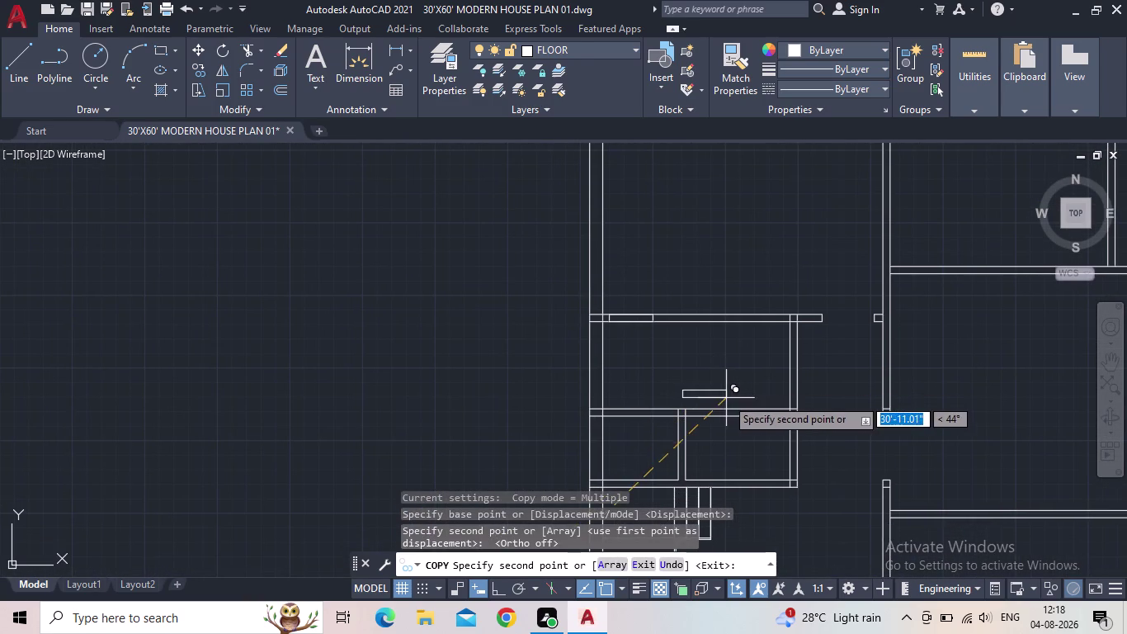
middle_drag(723, 392, 700, 368)
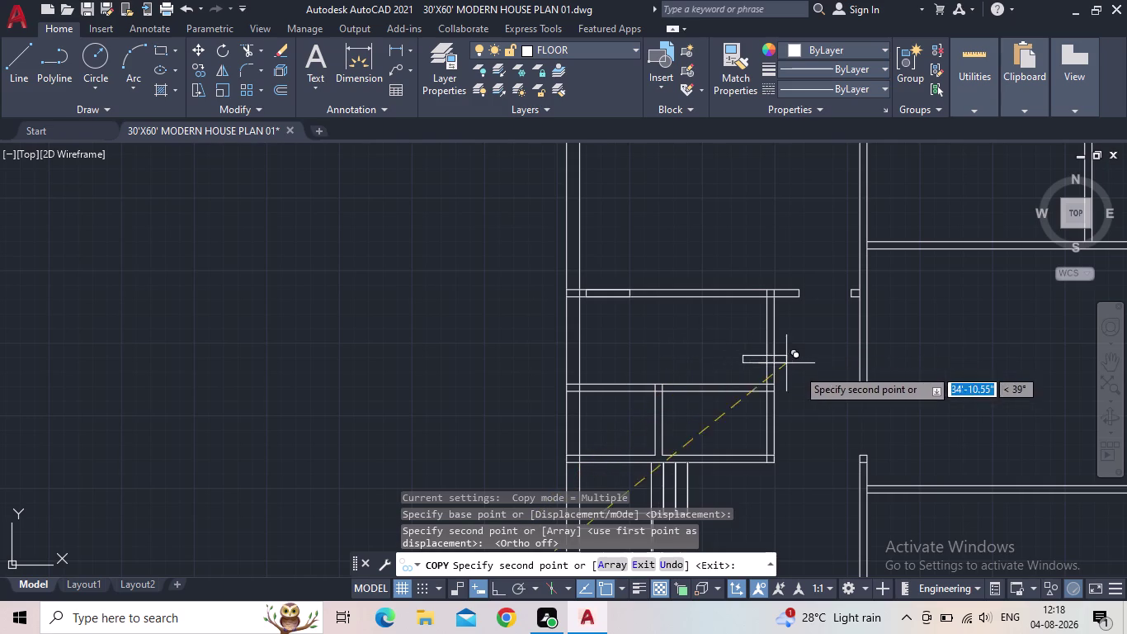
middle_drag(808, 362, 715, 381)
scroll(down, 3)
middle_drag(818, 312, 819, 312)
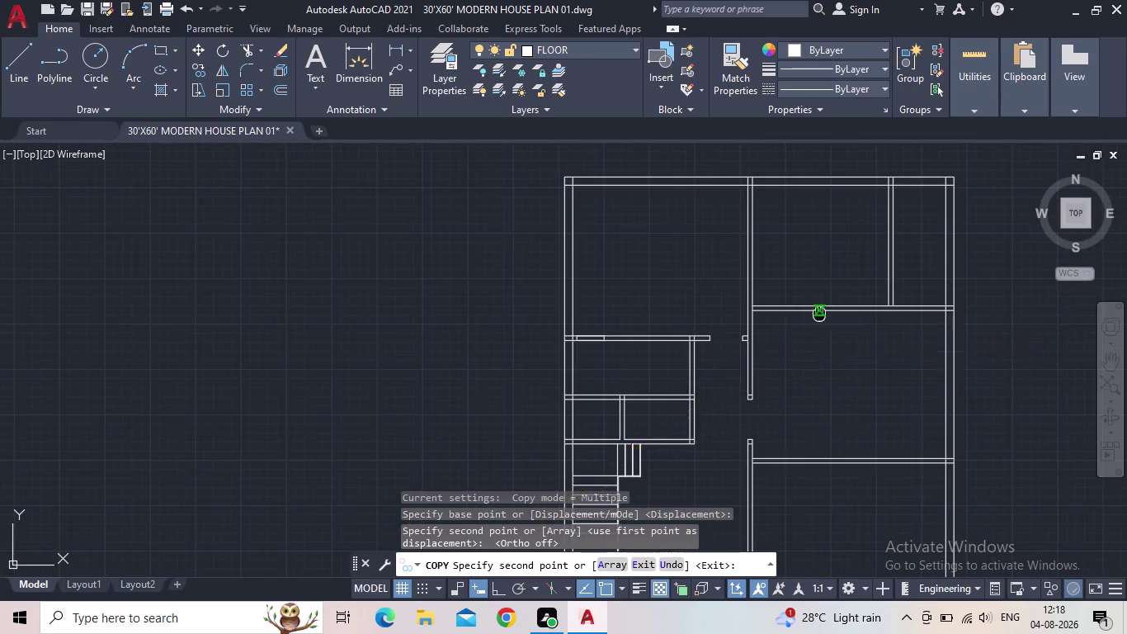
middle_drag(819, 312, 782, 381)
scroll(up, 3)
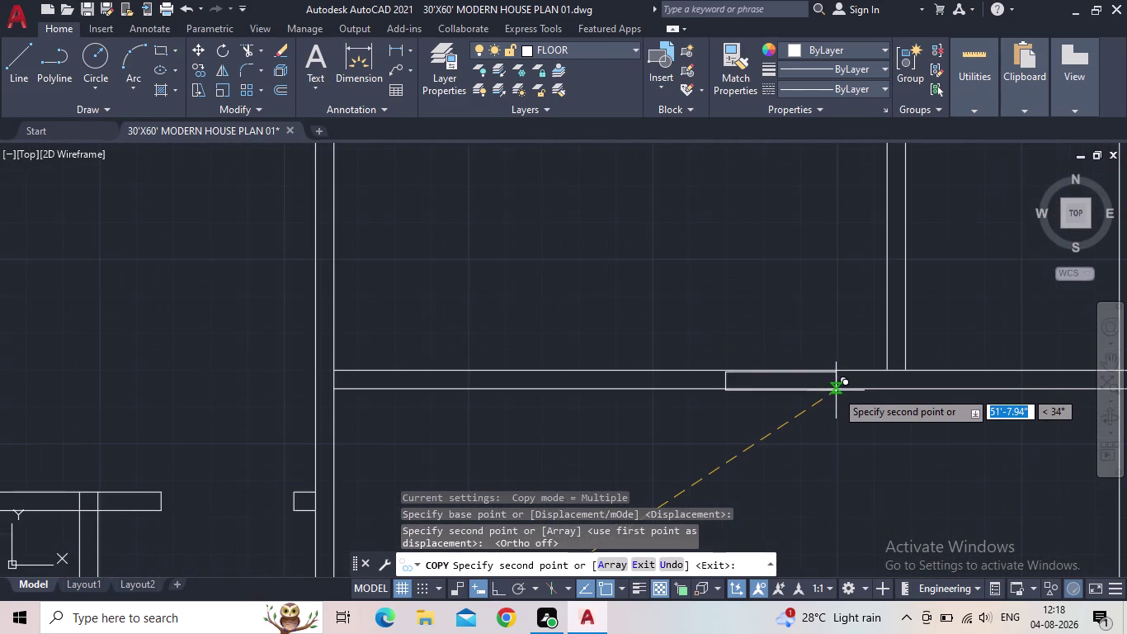
scroll(down, 3)
middle_drag(855, 422, 854, 422)
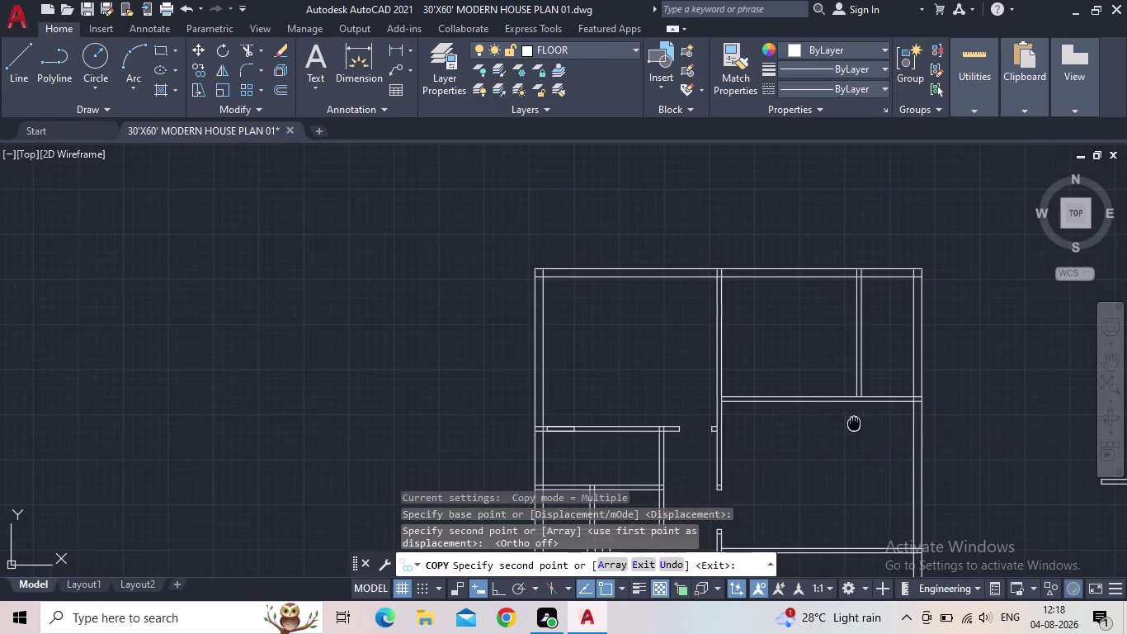
middle_drag(854, 421, 744, 341)
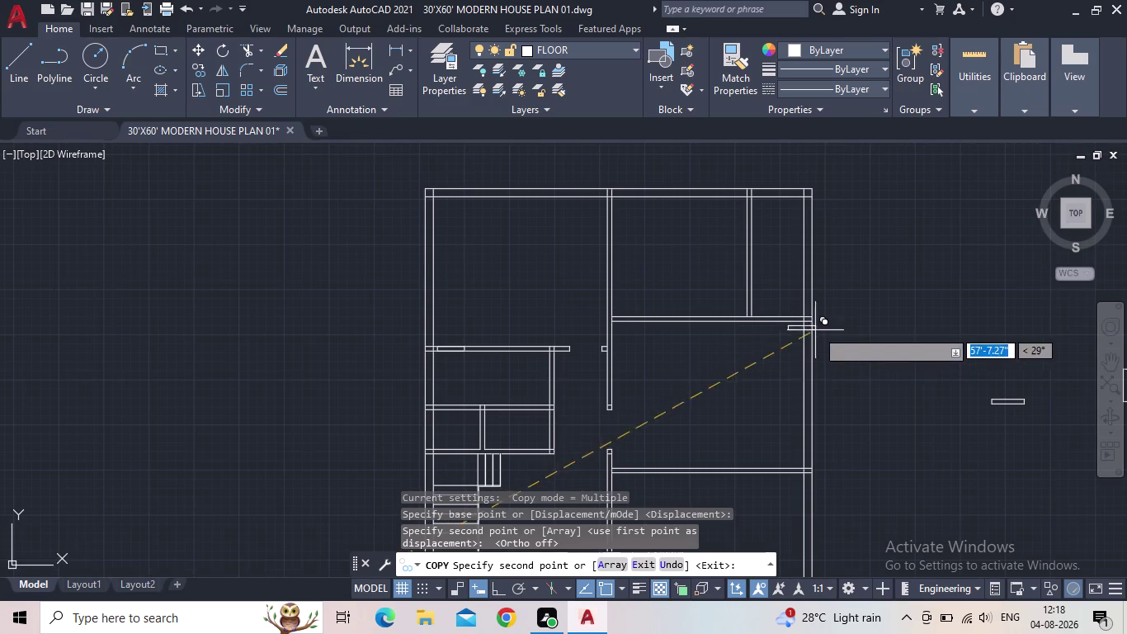
scroll(up, 3)
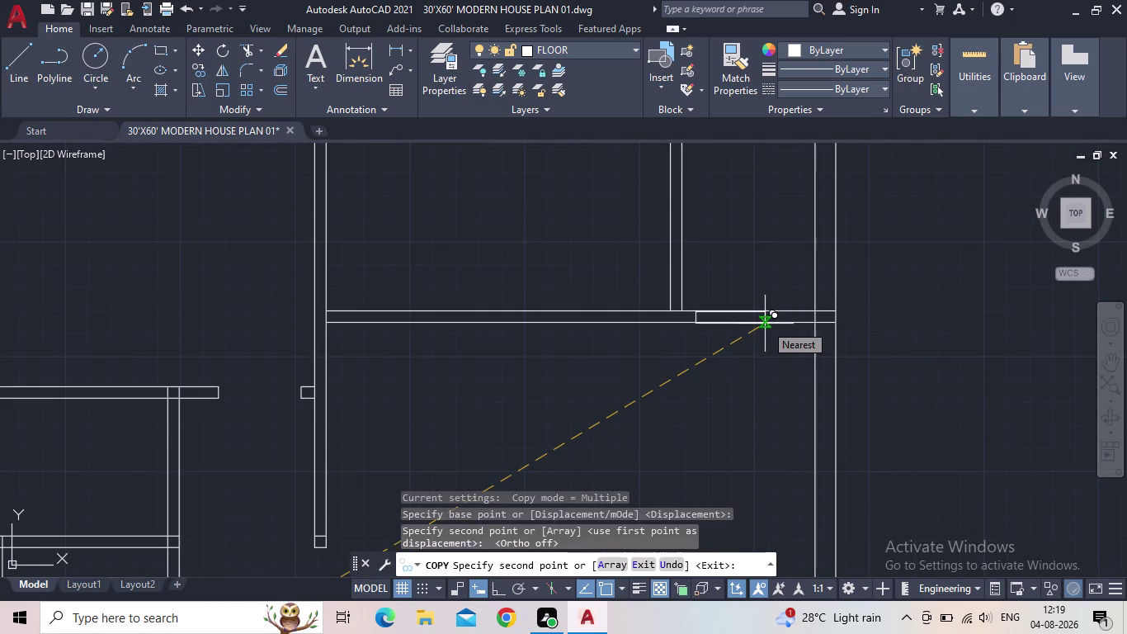
click(764, 323)
middle_drag(770, 408, 741, 365)
scroll(down, 3)
middle_drag(742, 396, 653, 250)
scroll(down, 3)
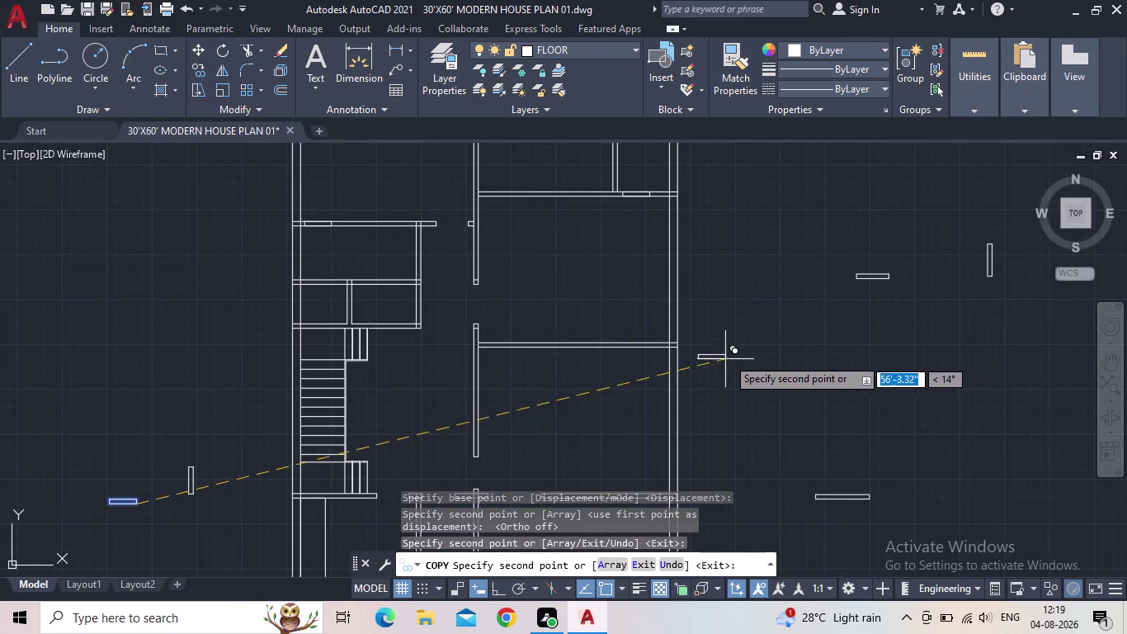
key(Escape)
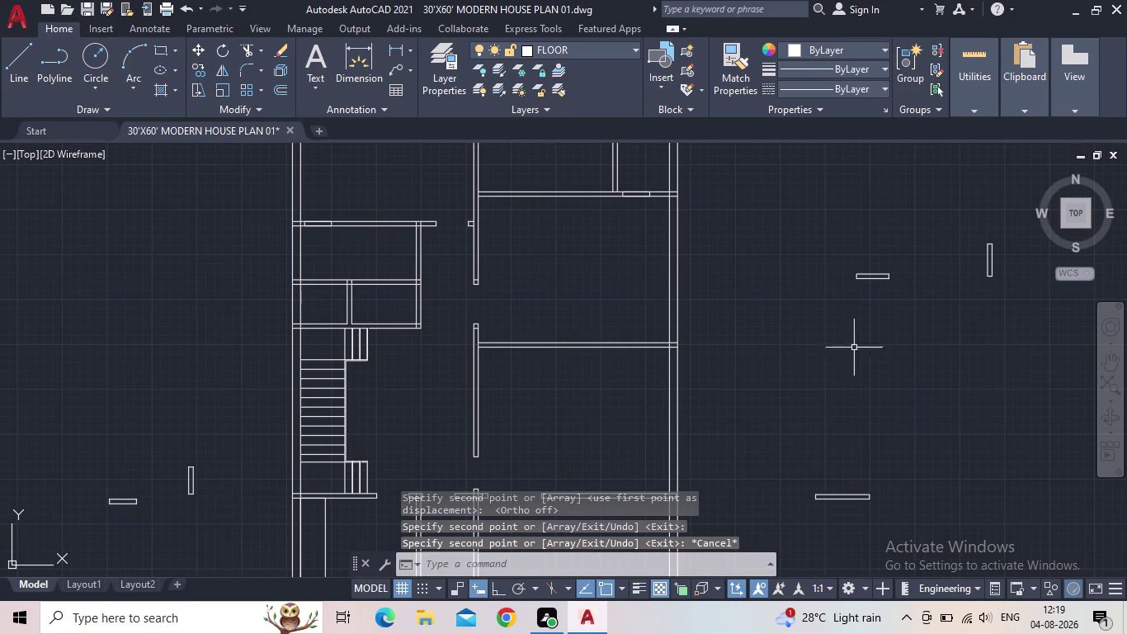
Copy the upper-right rectangle from its left corner into the upper horizontal wall.
drag(914, 314, 861, 290)
click(816, 253)
key(c)
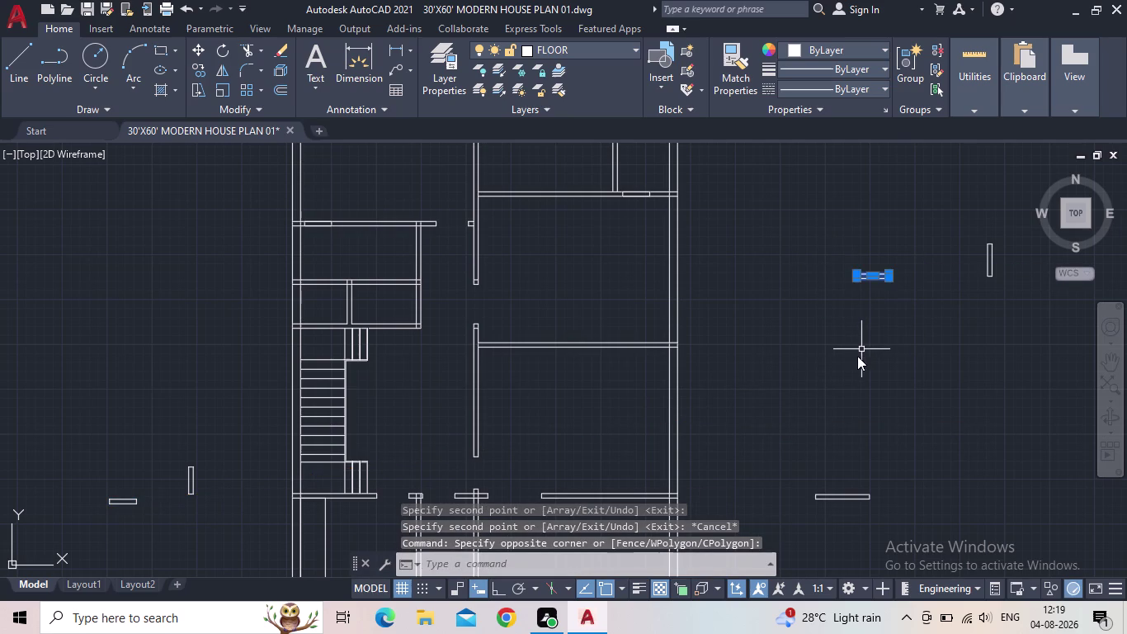
key(o)
key(Return)
scroll(up, 3)
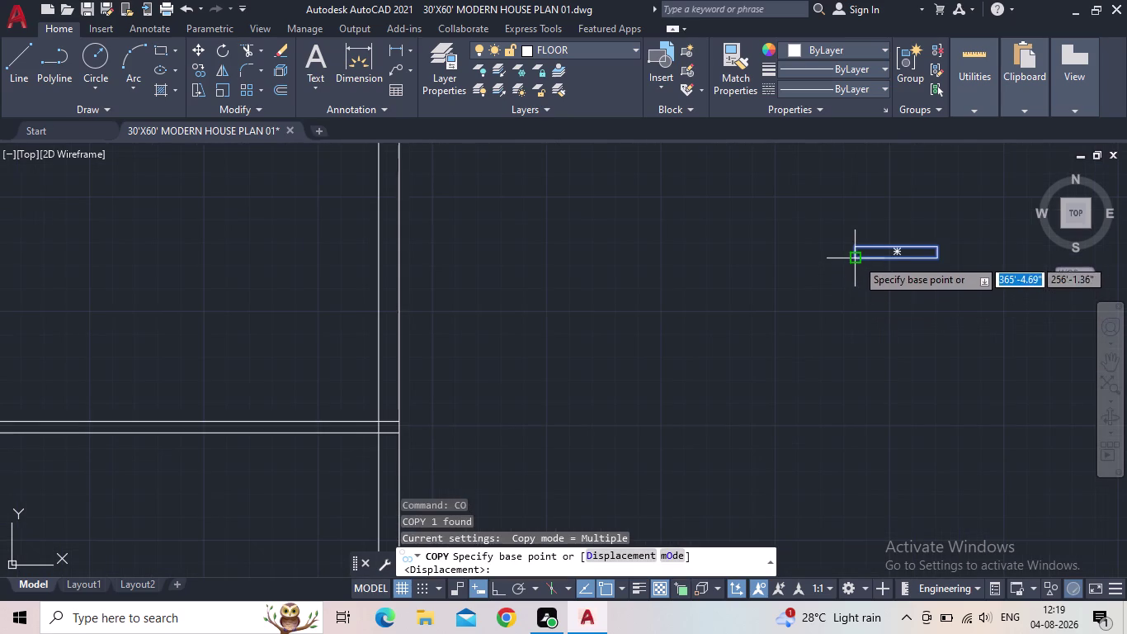
click(856, 259)
scroll(down, 3)
middle_drag(466, 258, 546, 365)
scroll(up, 3)
scroll(up, 3)
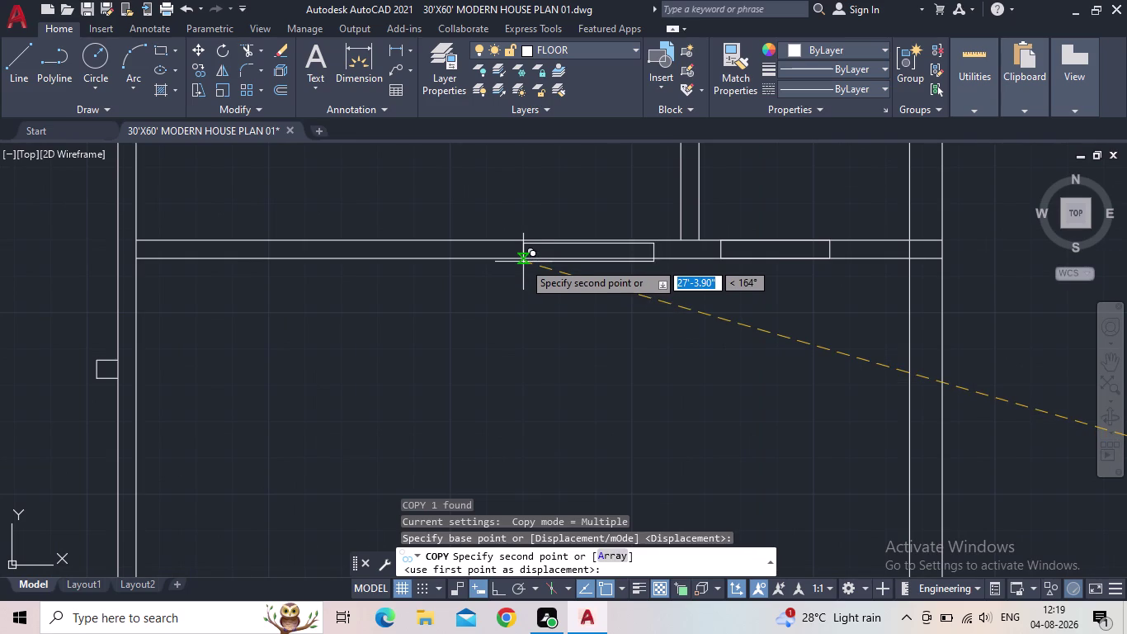
click(521, 259)
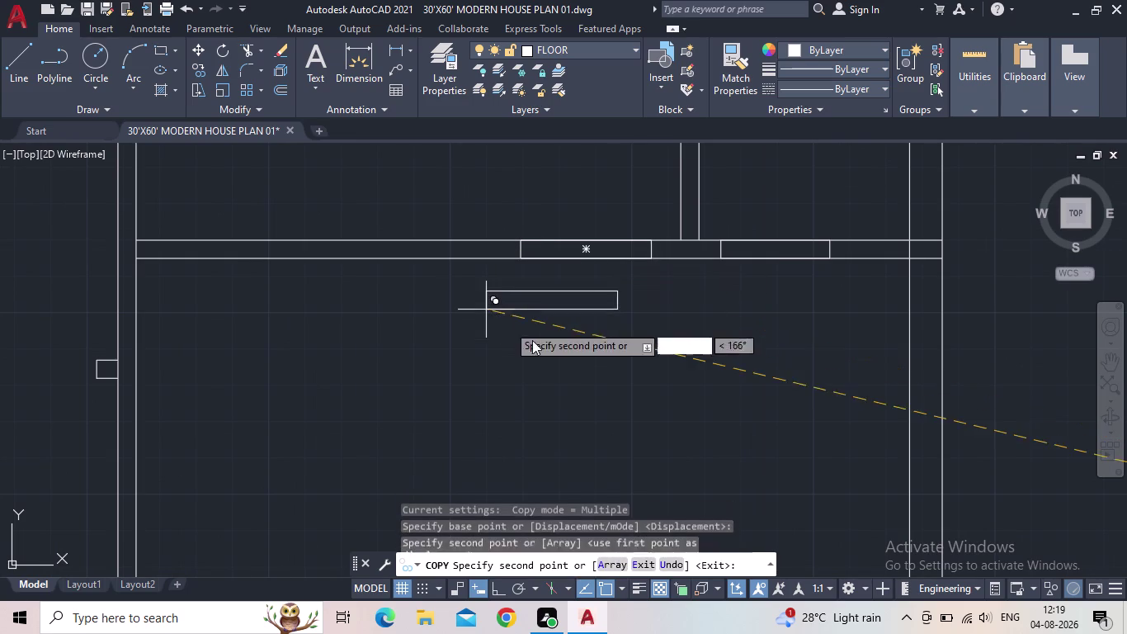
key(Escape)
scroll(down, 3)
Trim the wall lines inside both side-by-side rectangles with TR fence cuts.
key(t)
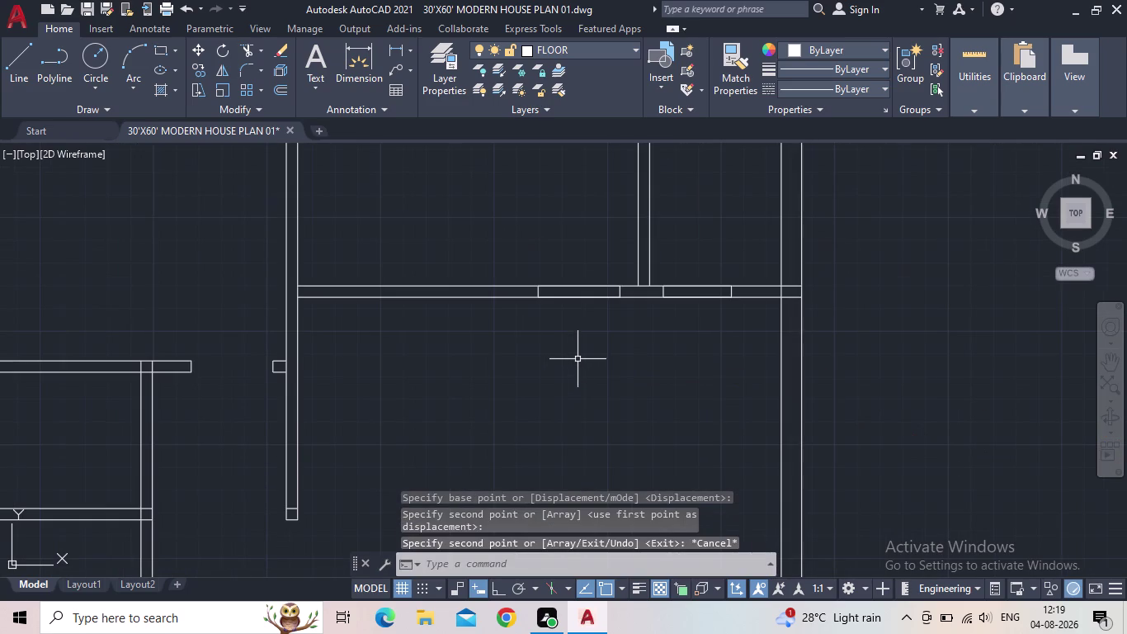
key(r)
key(space)
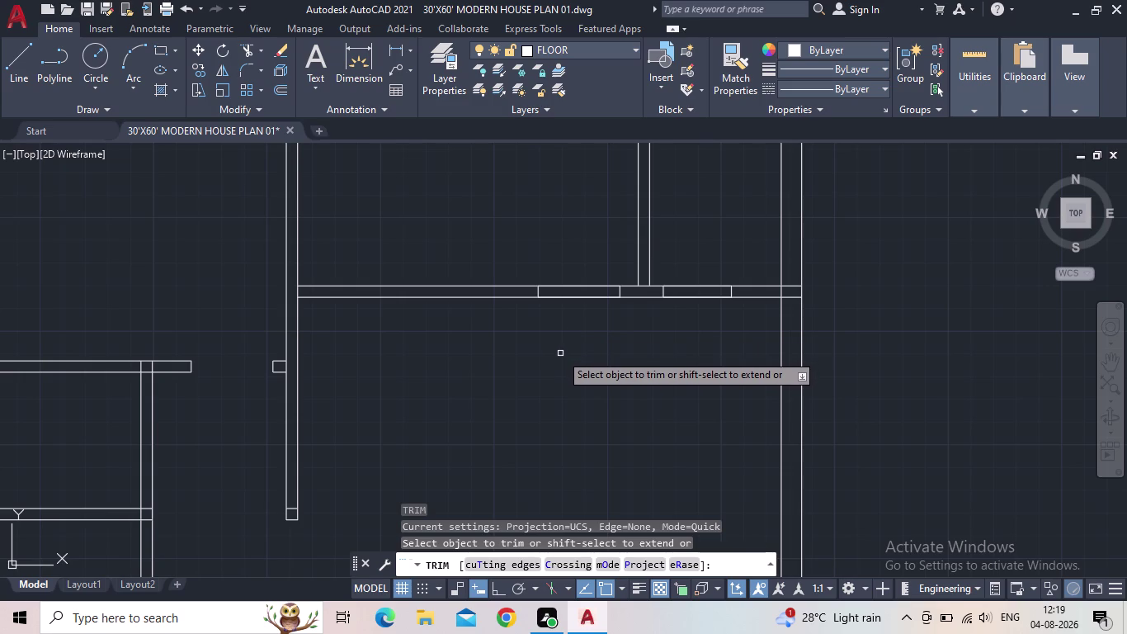
drag(576, 322, 572, 254)
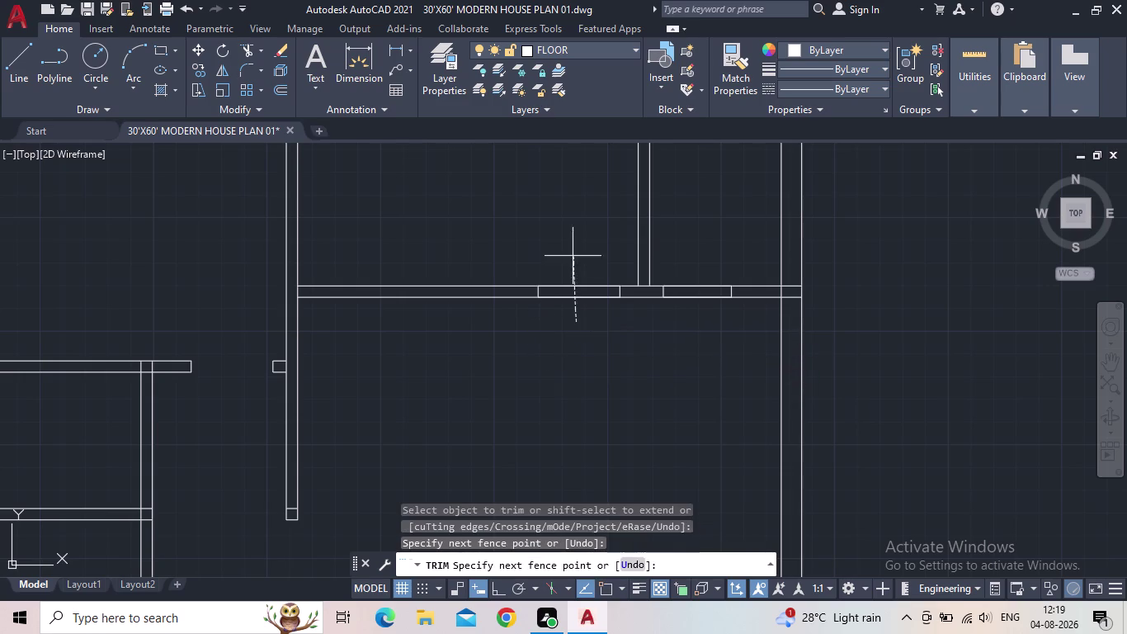
drag(572, 254, 571, 254)
click(713, 314)
drag(712, 315, 698, 262)
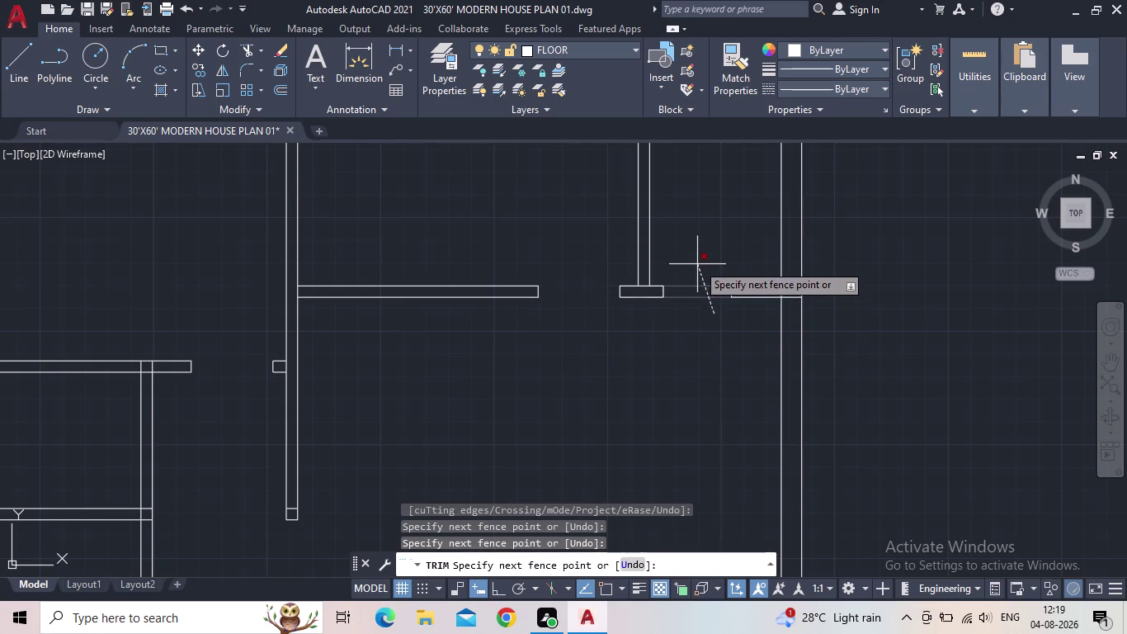
click(697, 282)
key(Escape)
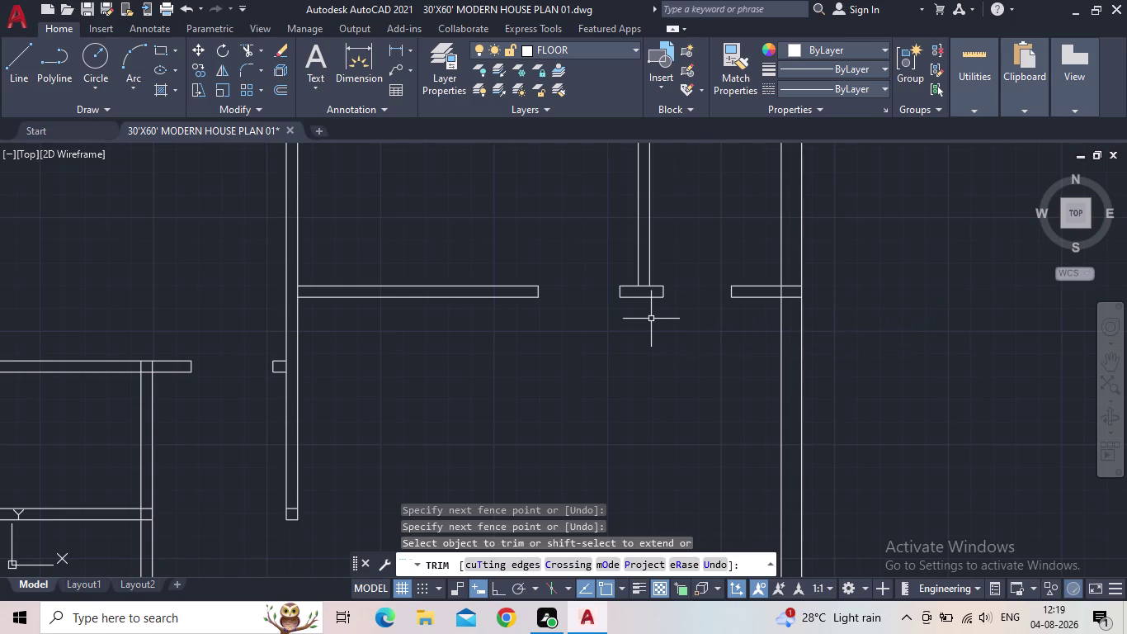